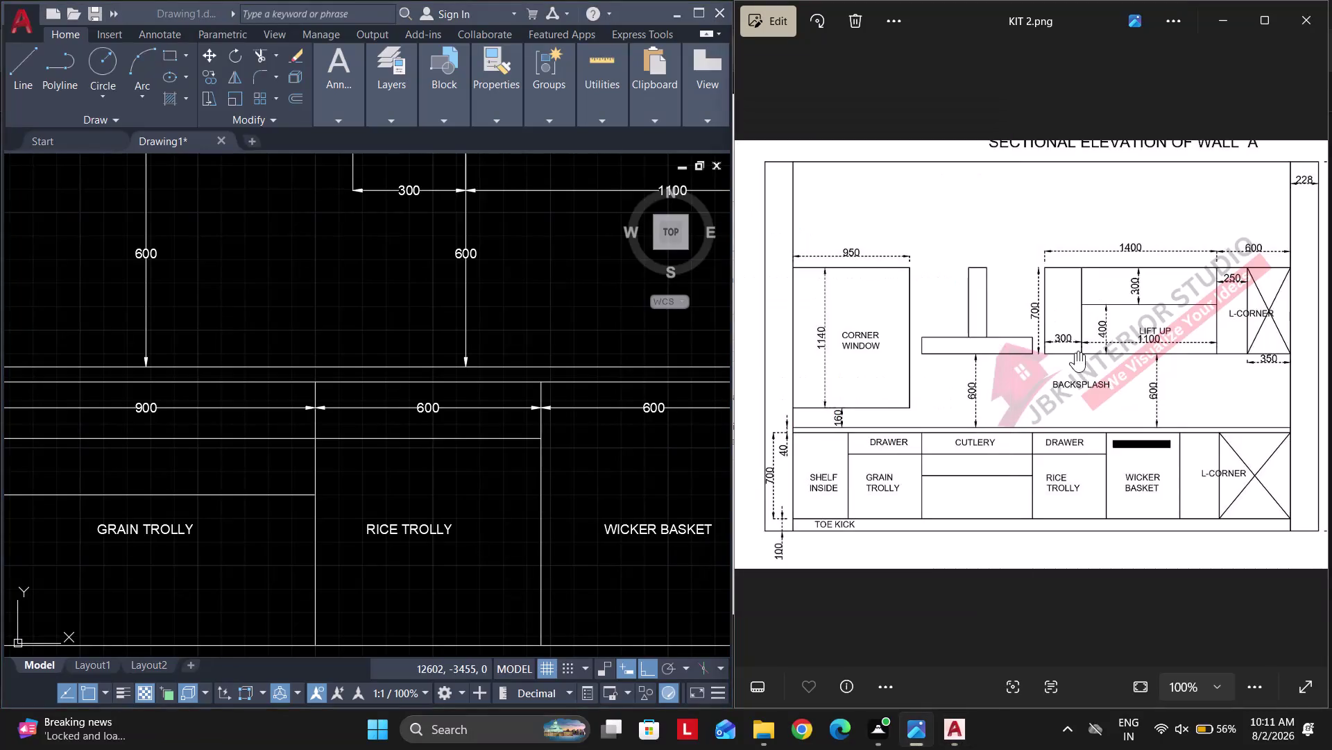
View the KIT 2 reference image, then return to AutoCAD at the base cabinet labels.
key(Escape)
key(Escape)
scroll(up, 3)
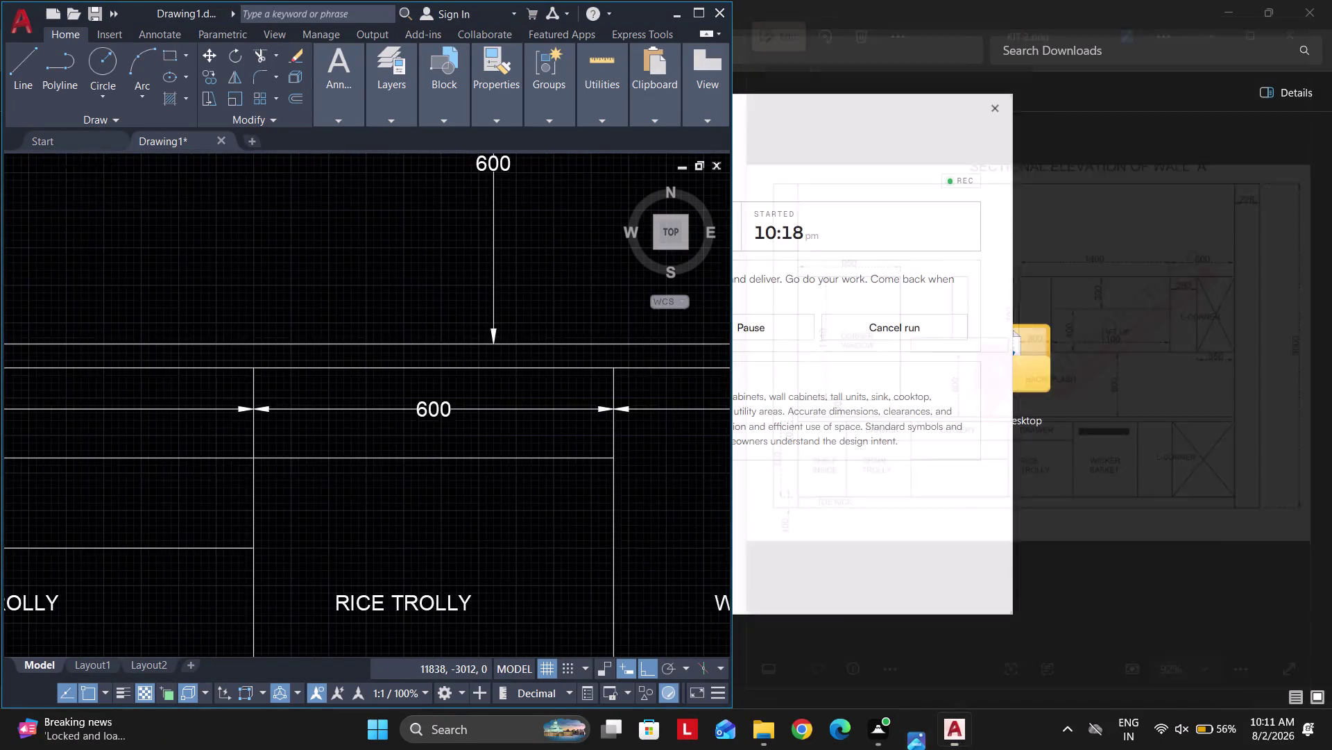
click(795, 736)
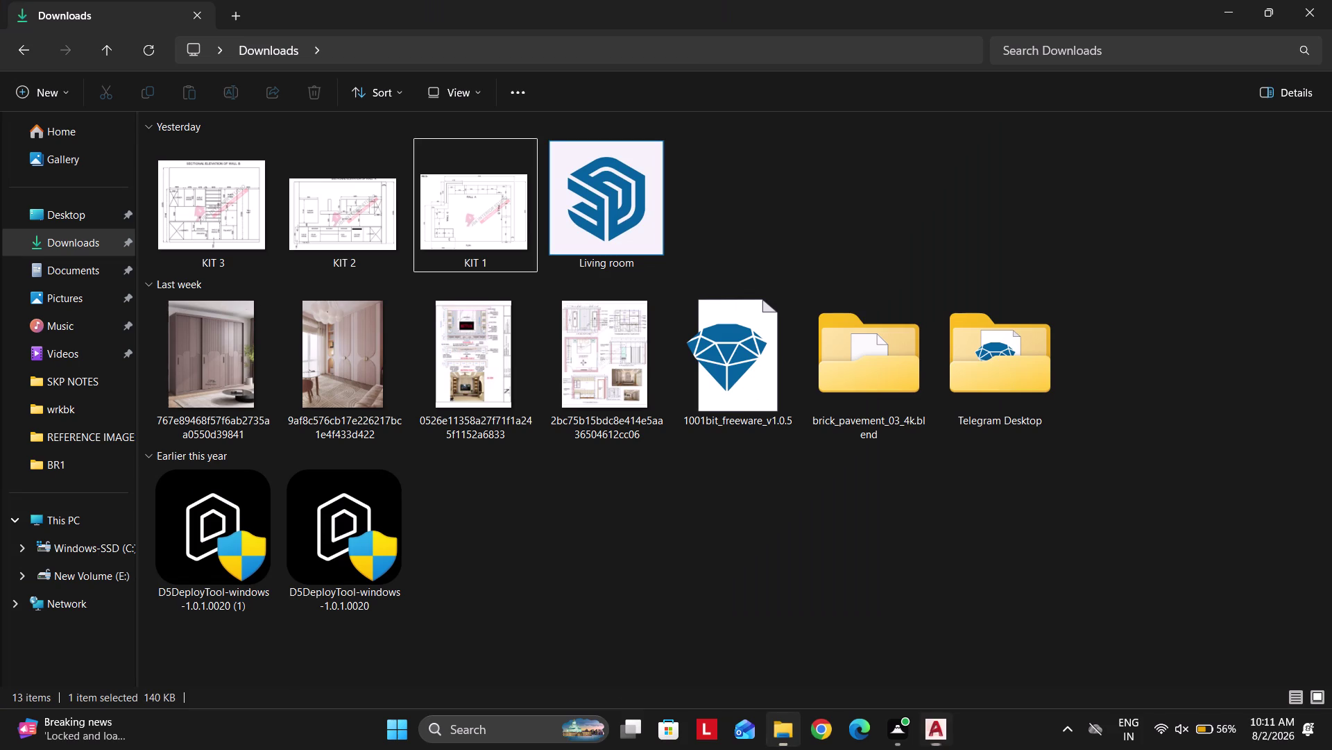
double_click(366, 237)
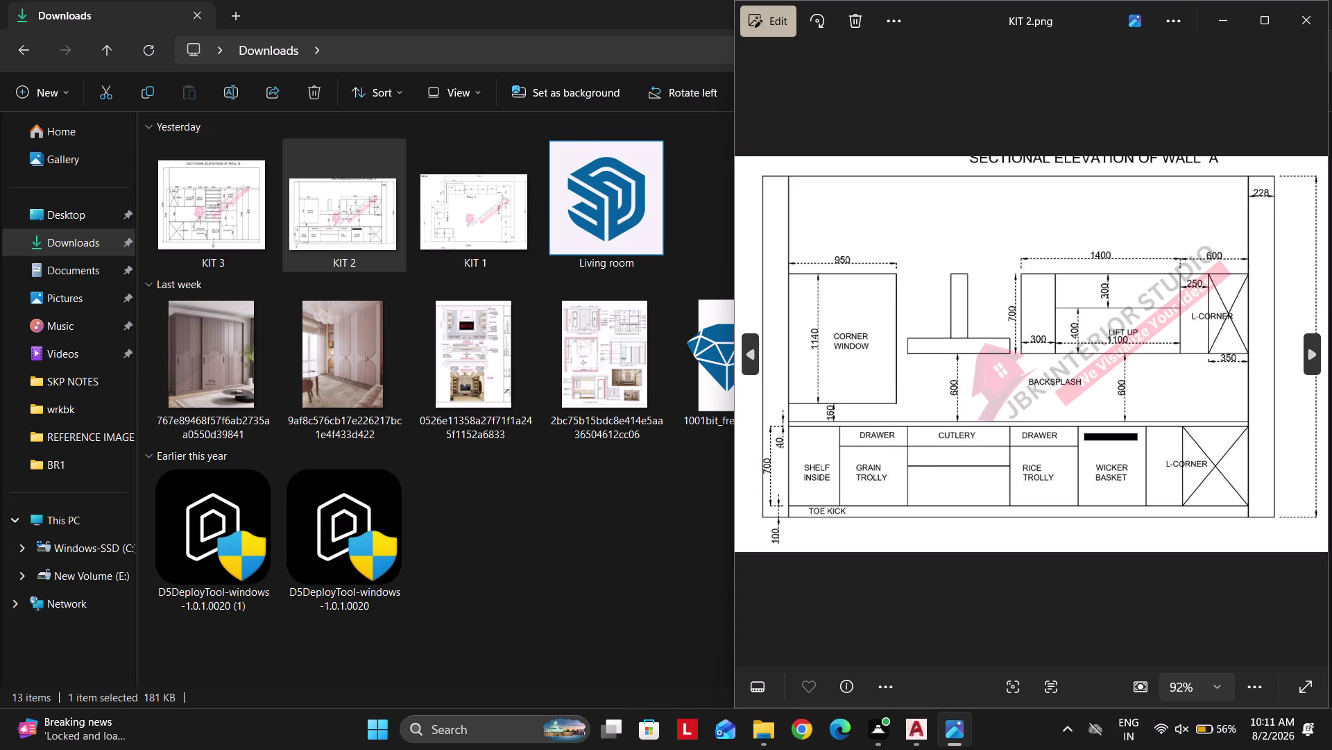
click(912, 728)
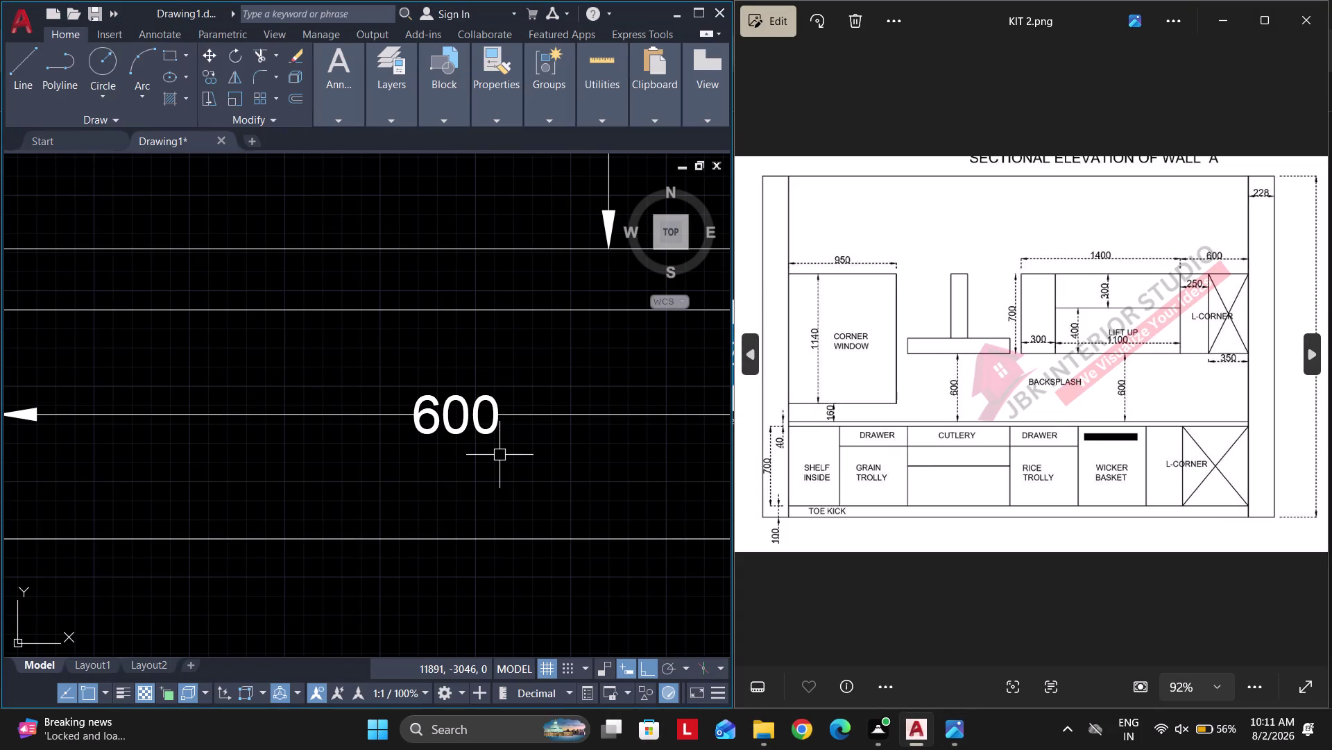
scroll(down, 3)
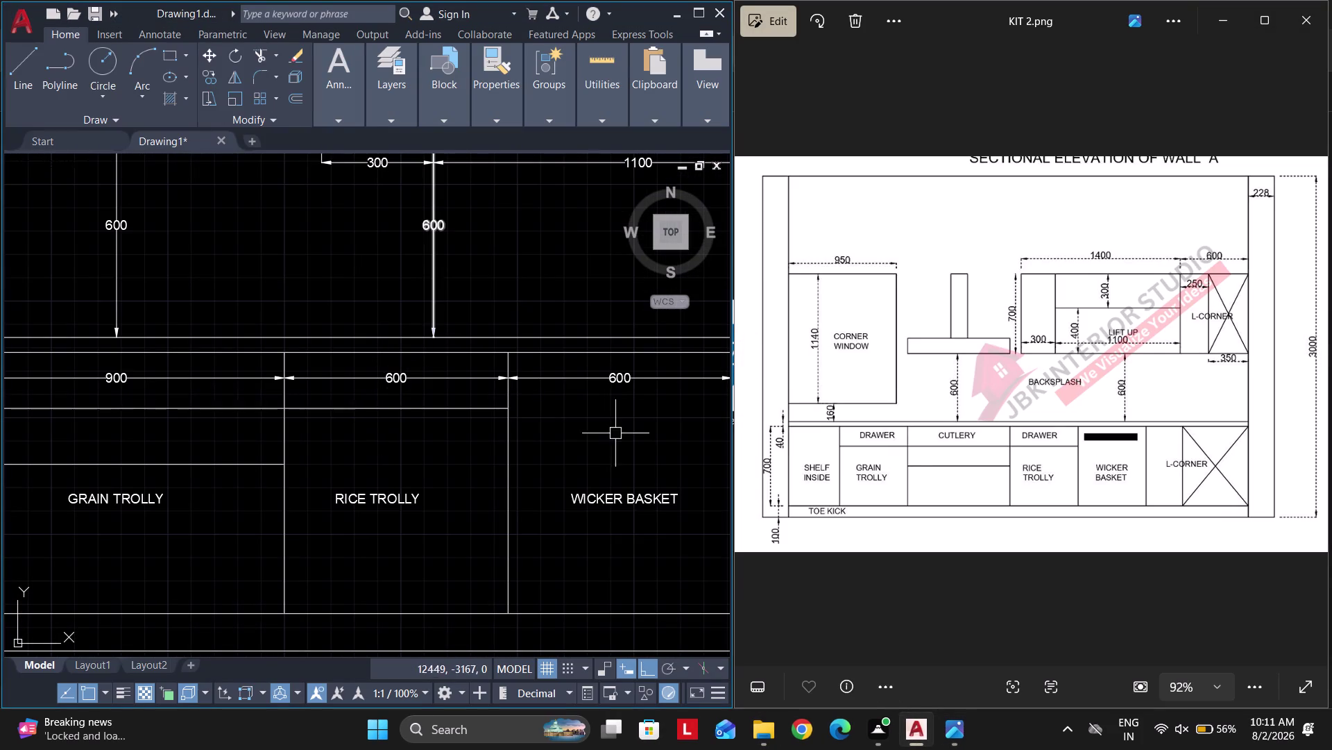
scroll(up, 3)
middle_drag(268, 474, 294, 453)
Copy the RICE TROLLY label into the upper compartment with CO.
drag(430, 524, 415, 500)
click(379, 438)
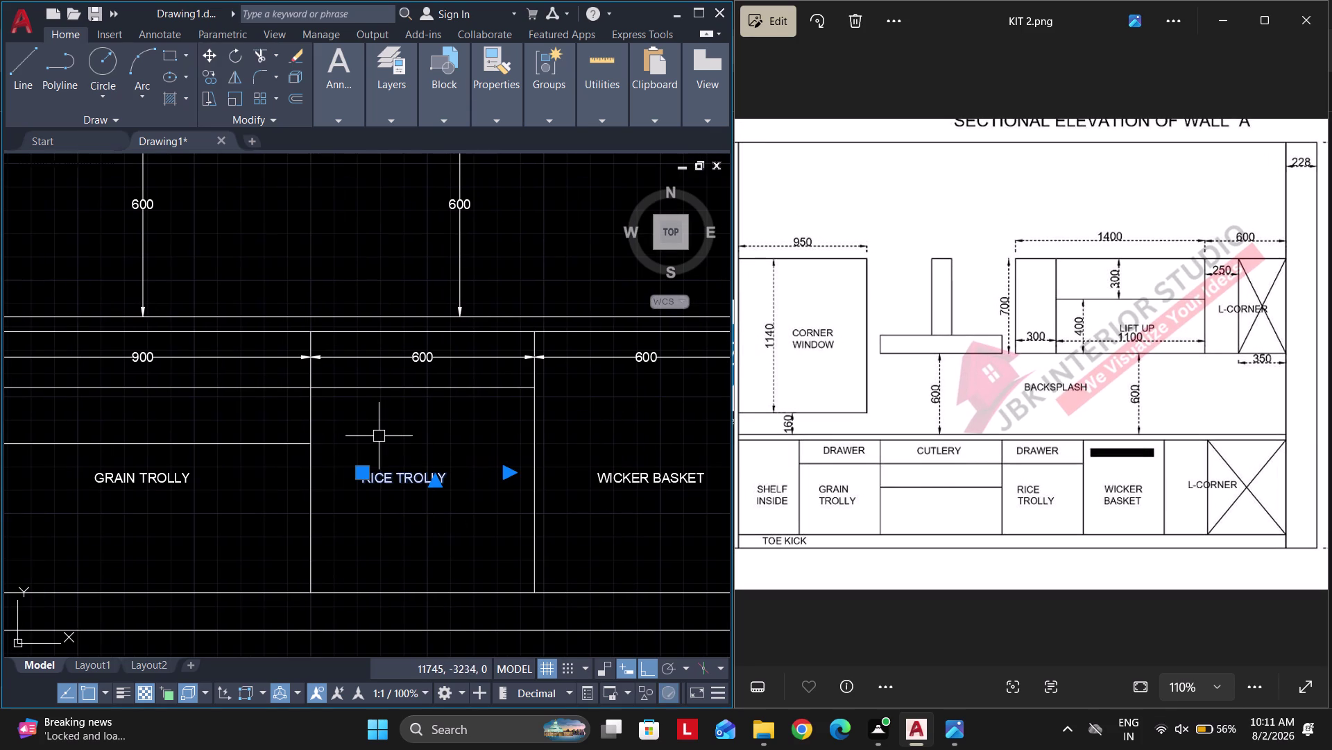
text(CO)
key(space)
click(370, 484)
scroll(up, 3)
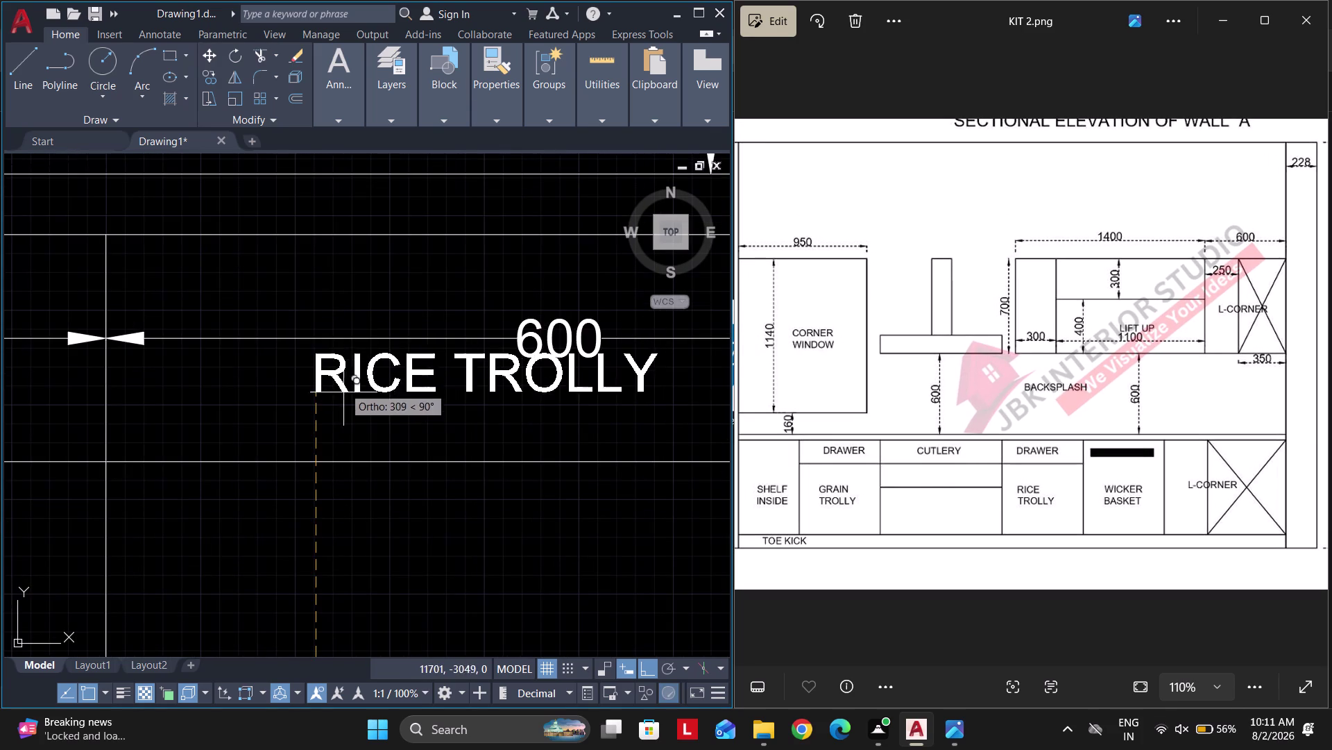
click(351, 409)
key(Escape)
Retype the copied label to read DRAWER.
double_click(413, 370)
key(ctrl+a)
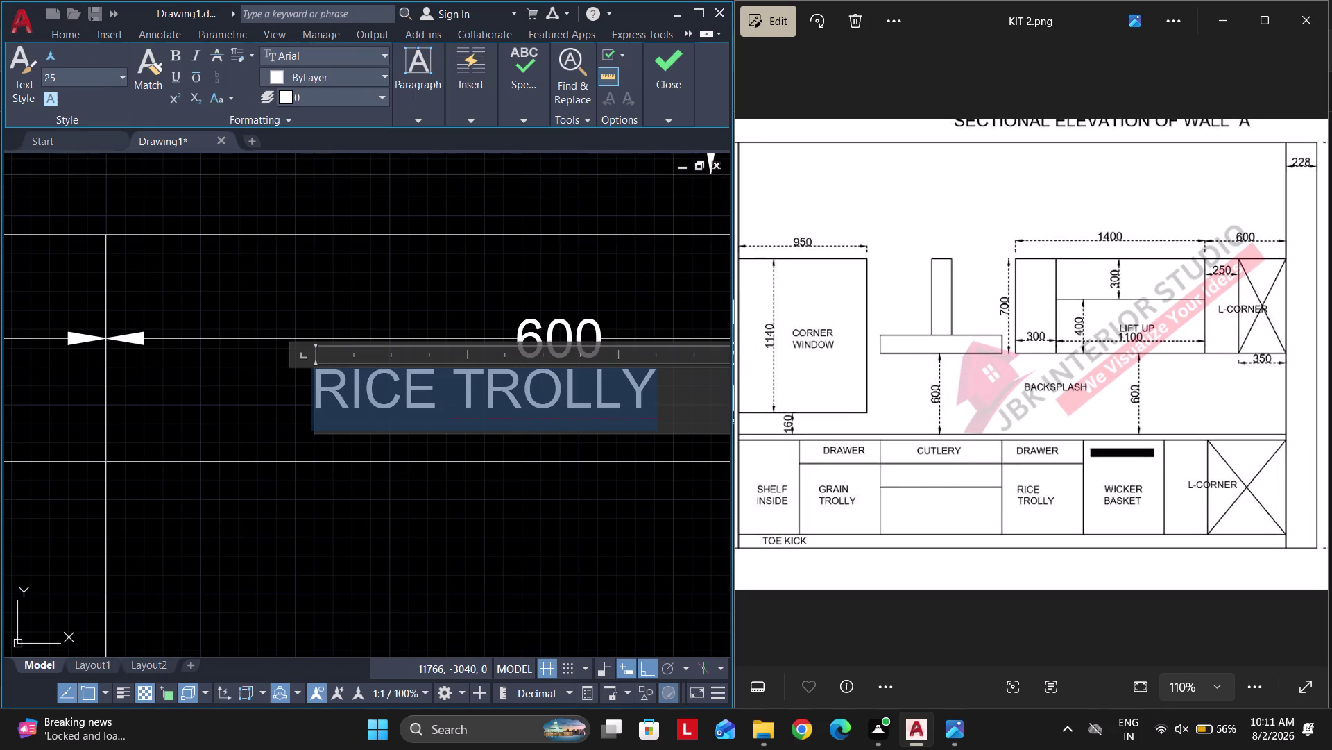
text(DRAW)
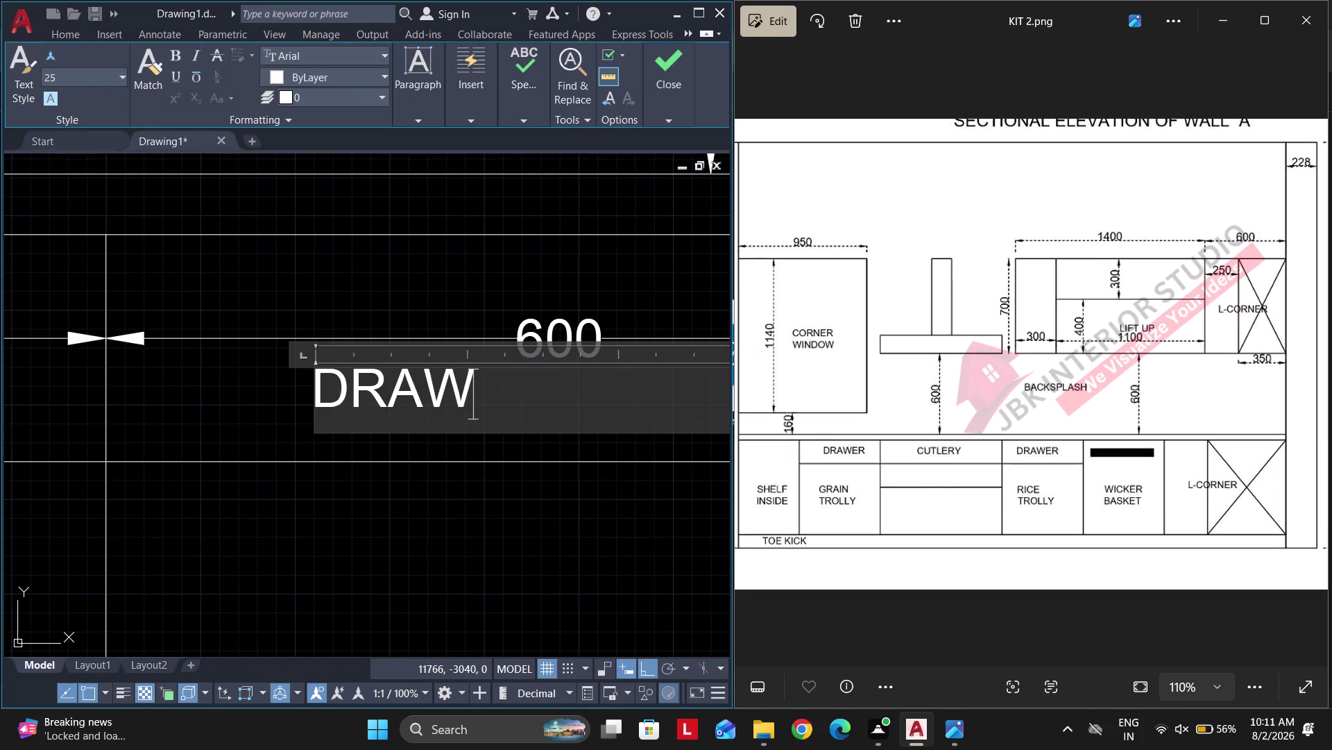
text(ER)
click(524, 542)
scroll(down, 3)
key(Escape)
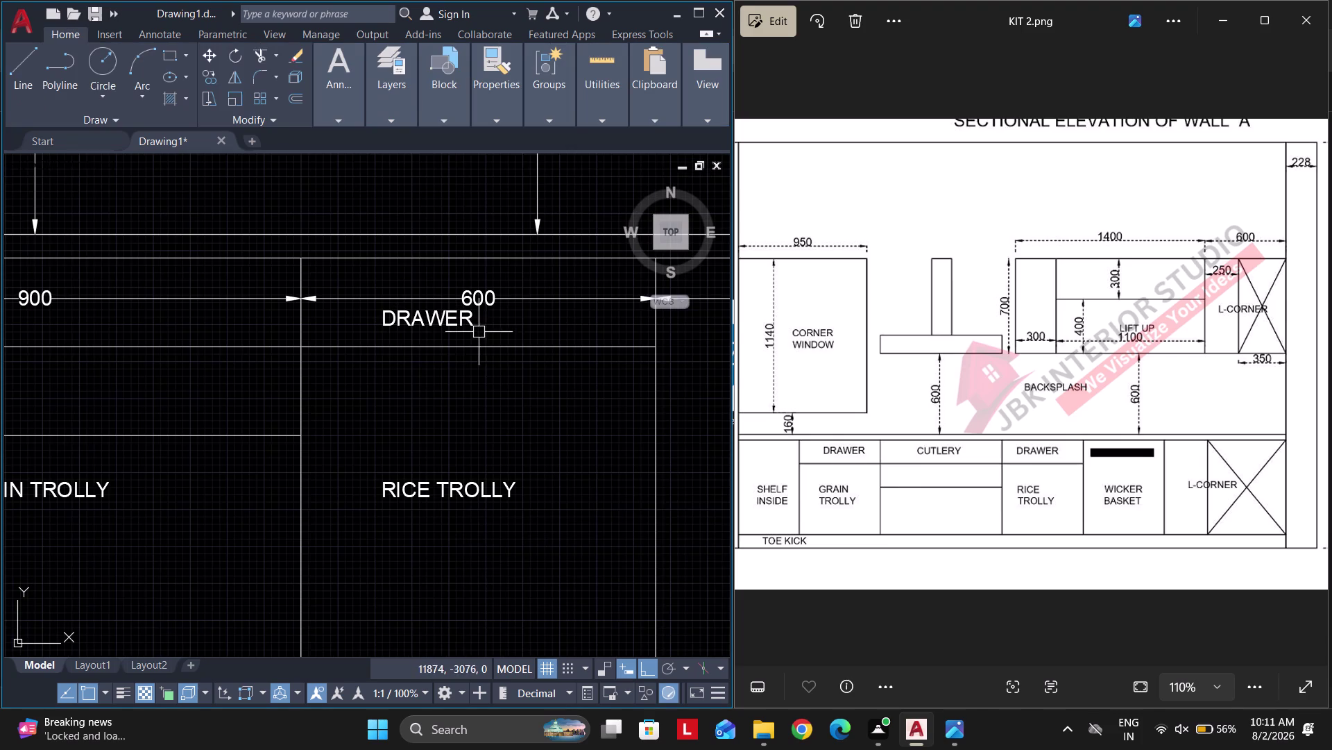
Retype the label in the 900 cabinet to read CUTLERY.
middle_drag(477, 414, 514, 417)
middle_drag(389, 450, 525, 434)
scroll(down, 3)
double_click(395, 451)
scroll(up, 3)
key(ctrl+a)
text(C)
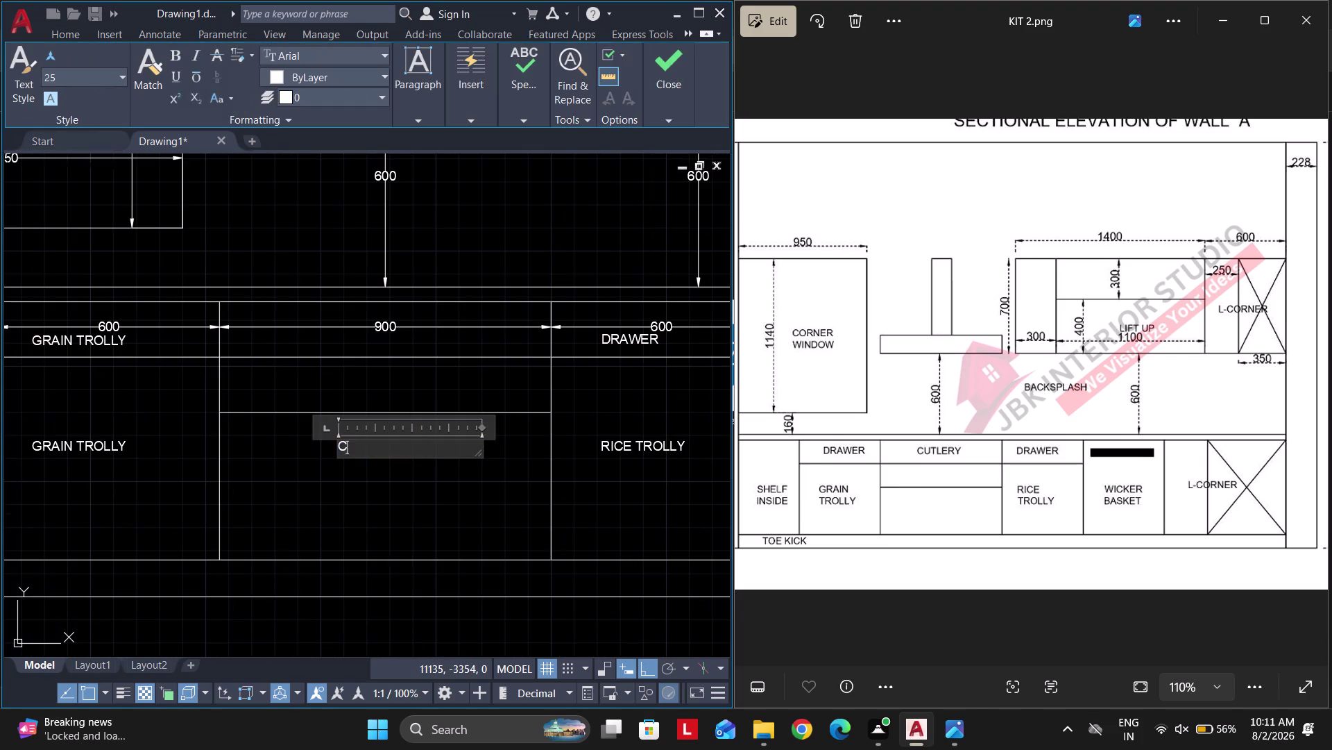
text(UTLERY)
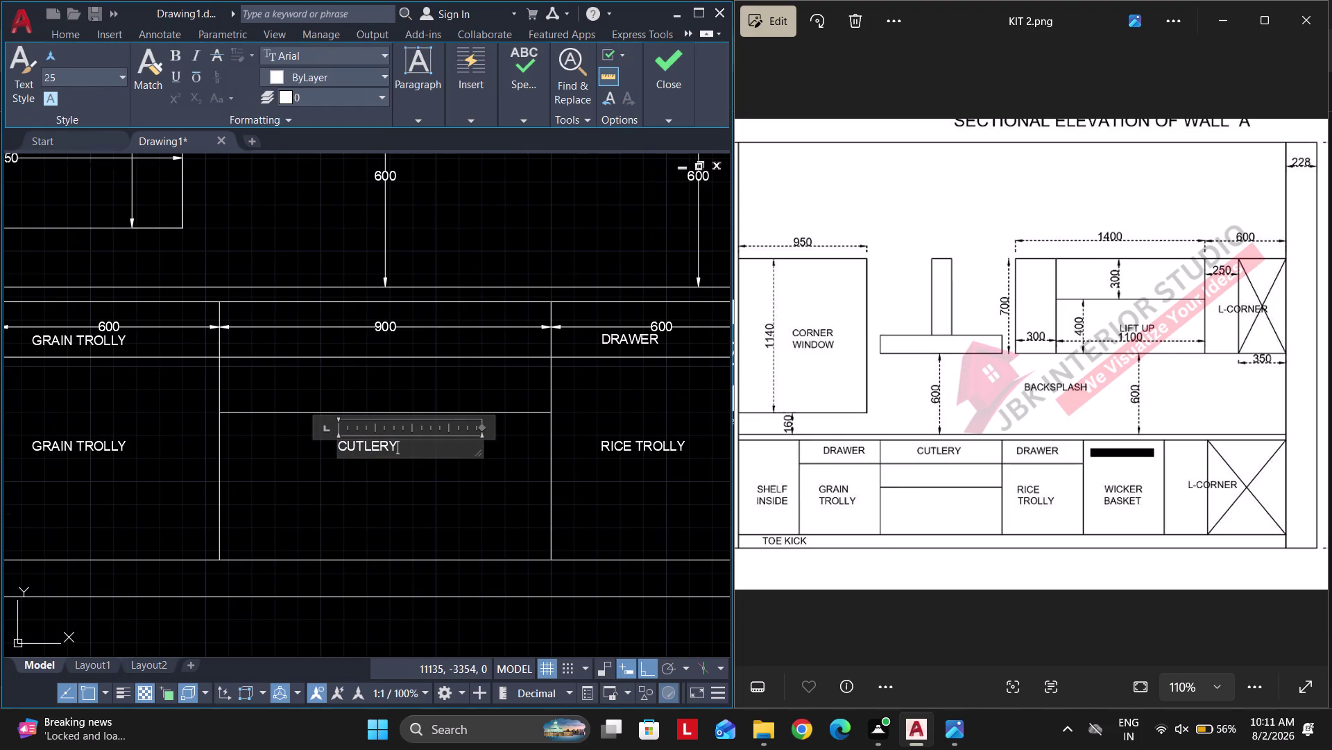
click(432, 498)
key(Escape)
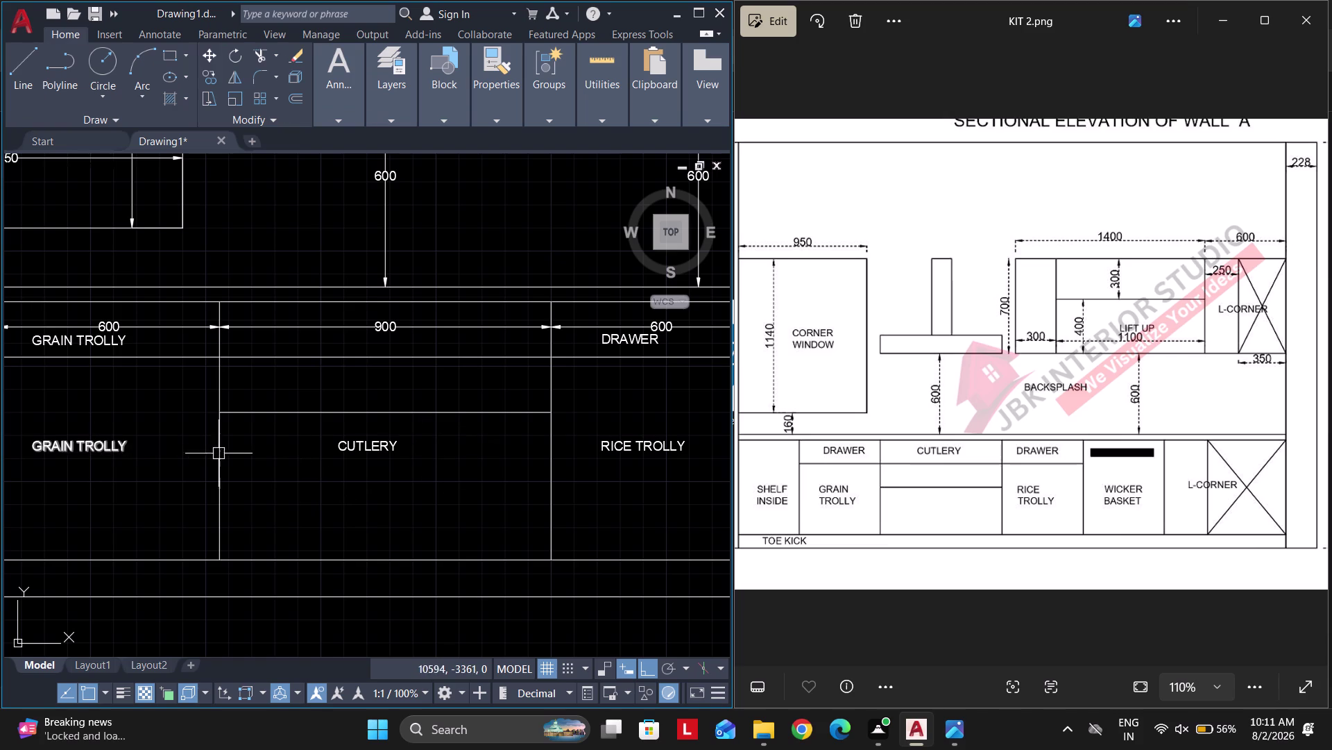
Retype the upper GRAIN TROLLY label to read DRAWER.
scroll(down, 3)
scroll(up, 3)
double_click(365, 453)
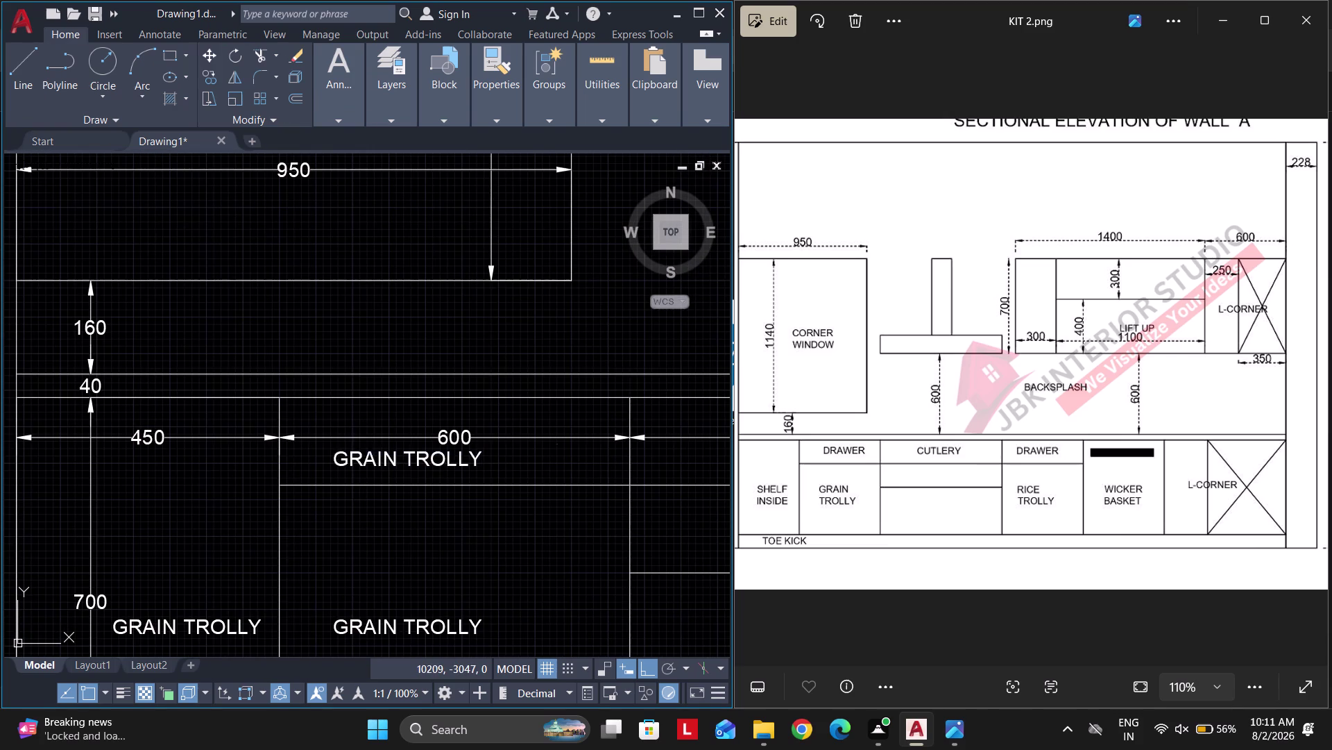
key(ctrl+a)
text(DRA)
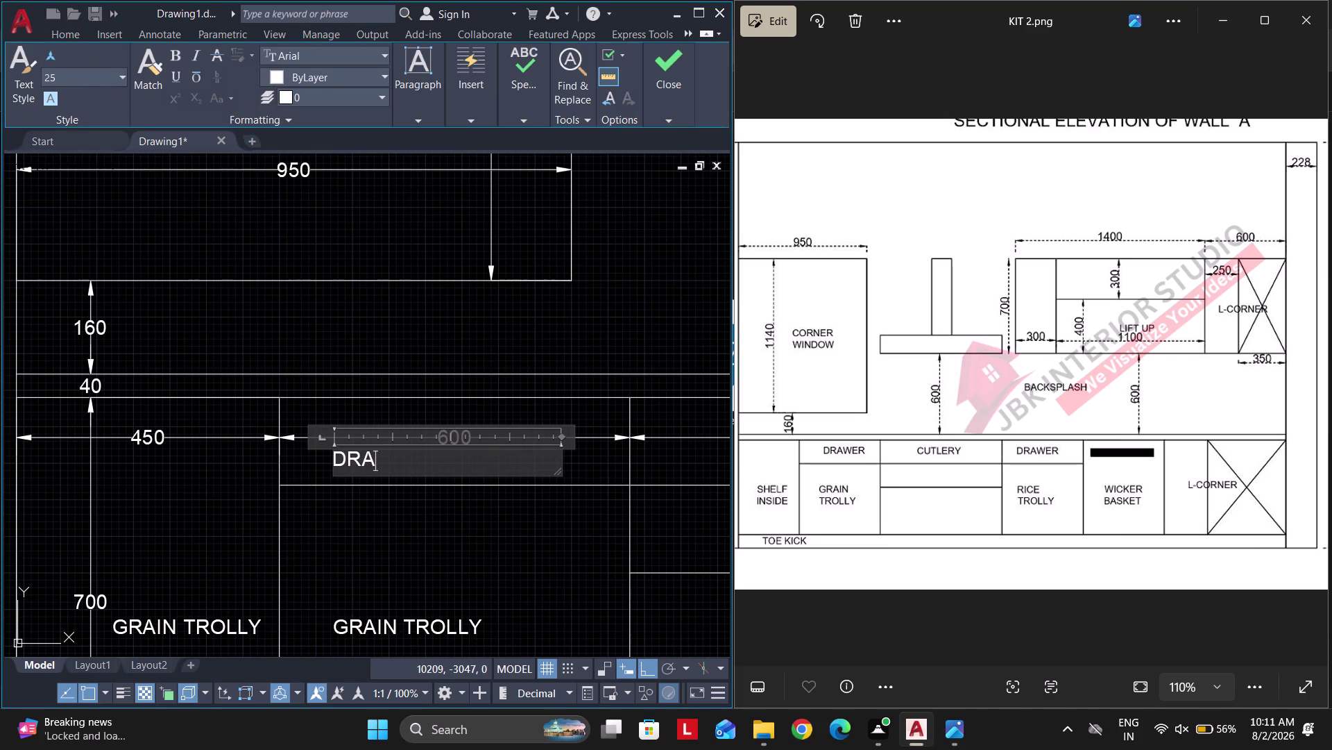
text(WER)
click(505, 587)
Retype the 450 cabinet label as two lines: SHELF / INSIDE.
scroll(down, 3)
scroll(down, 3)
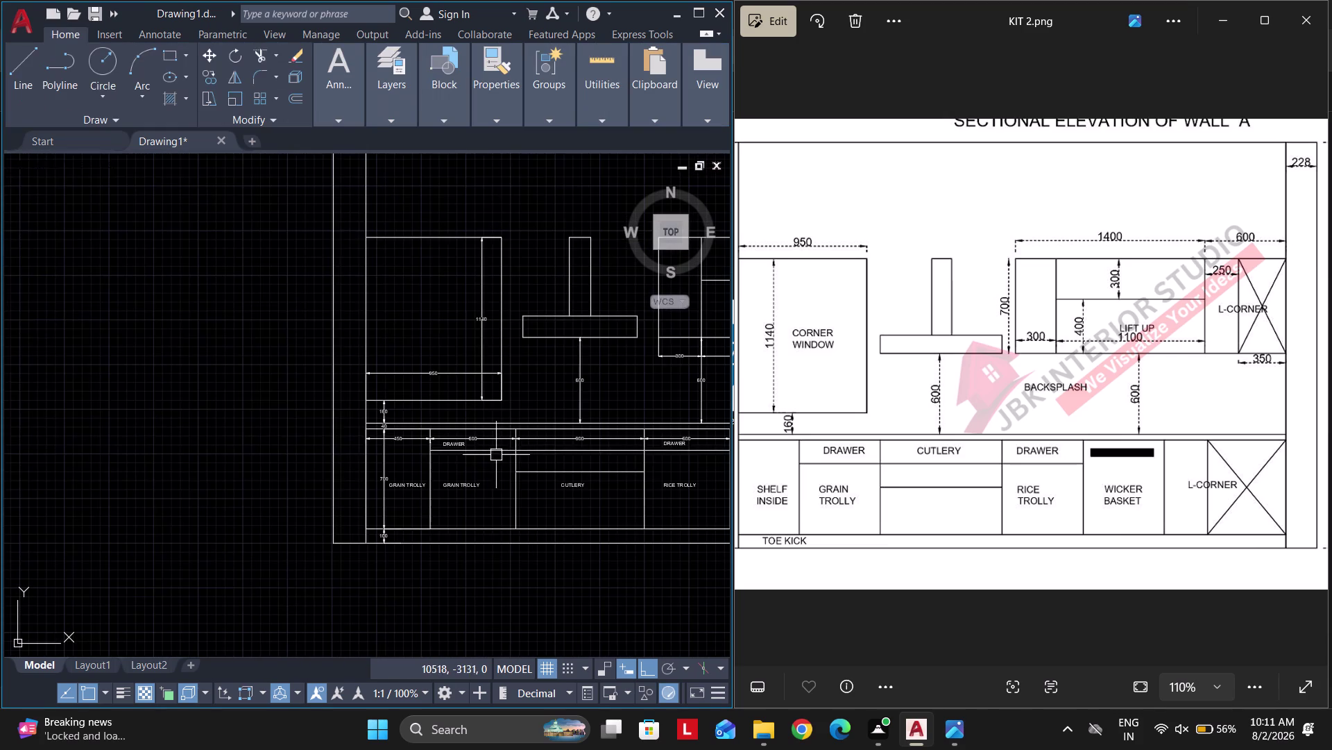
scroll(up, 3)
double_click(446, 436)
key(ctrl+a)
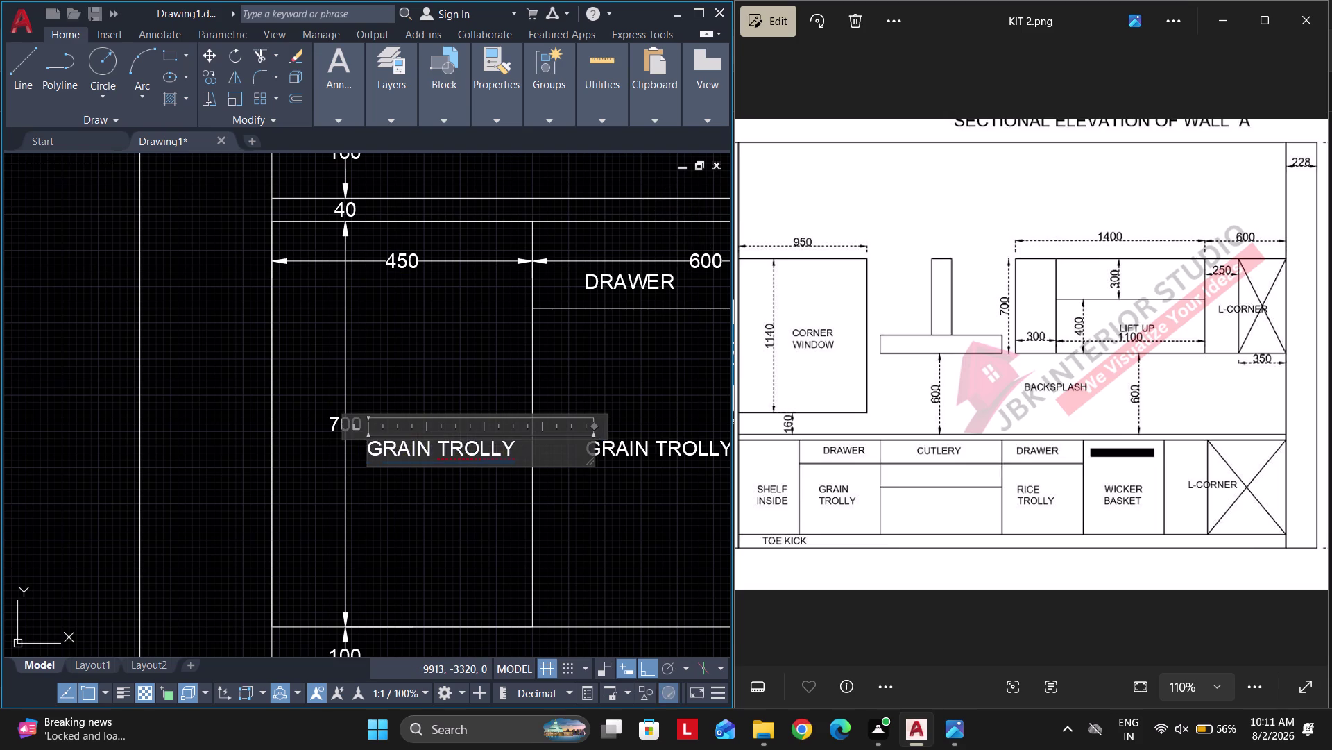
text(SHELF)
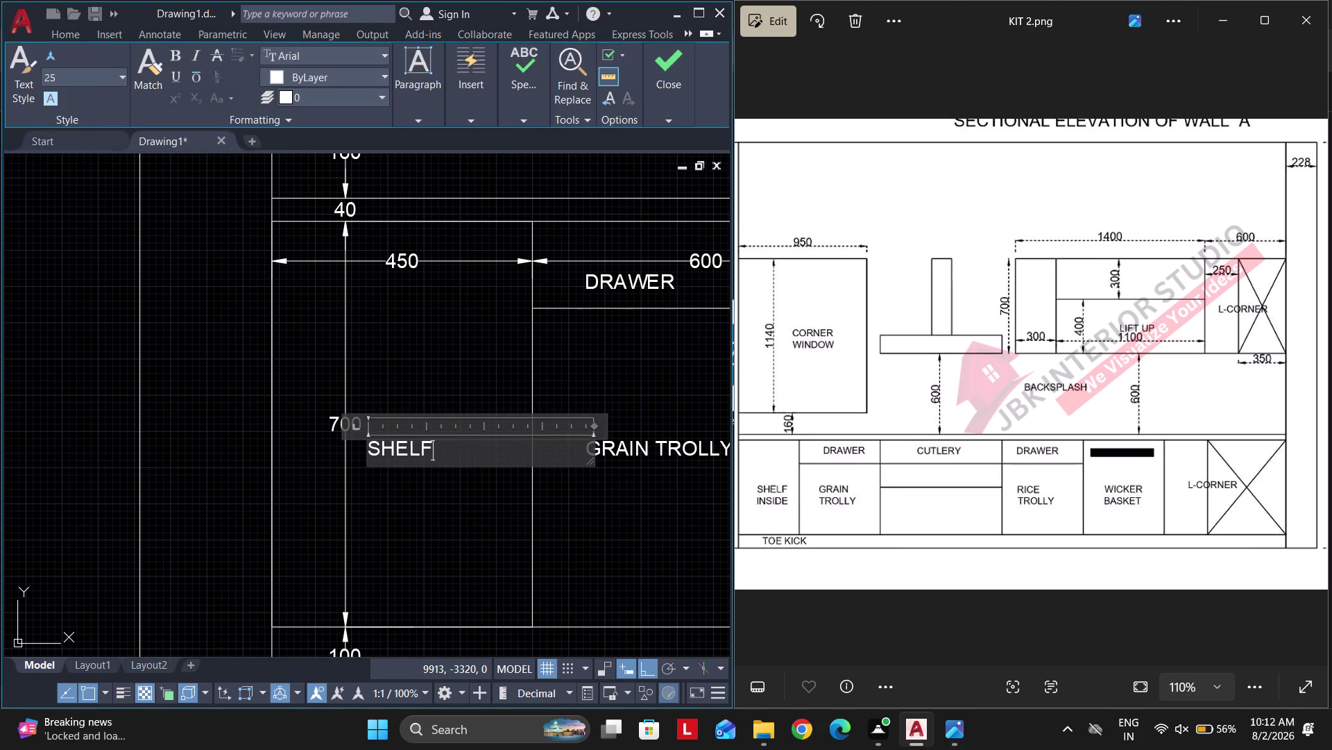
key(Return)
text(INSID)
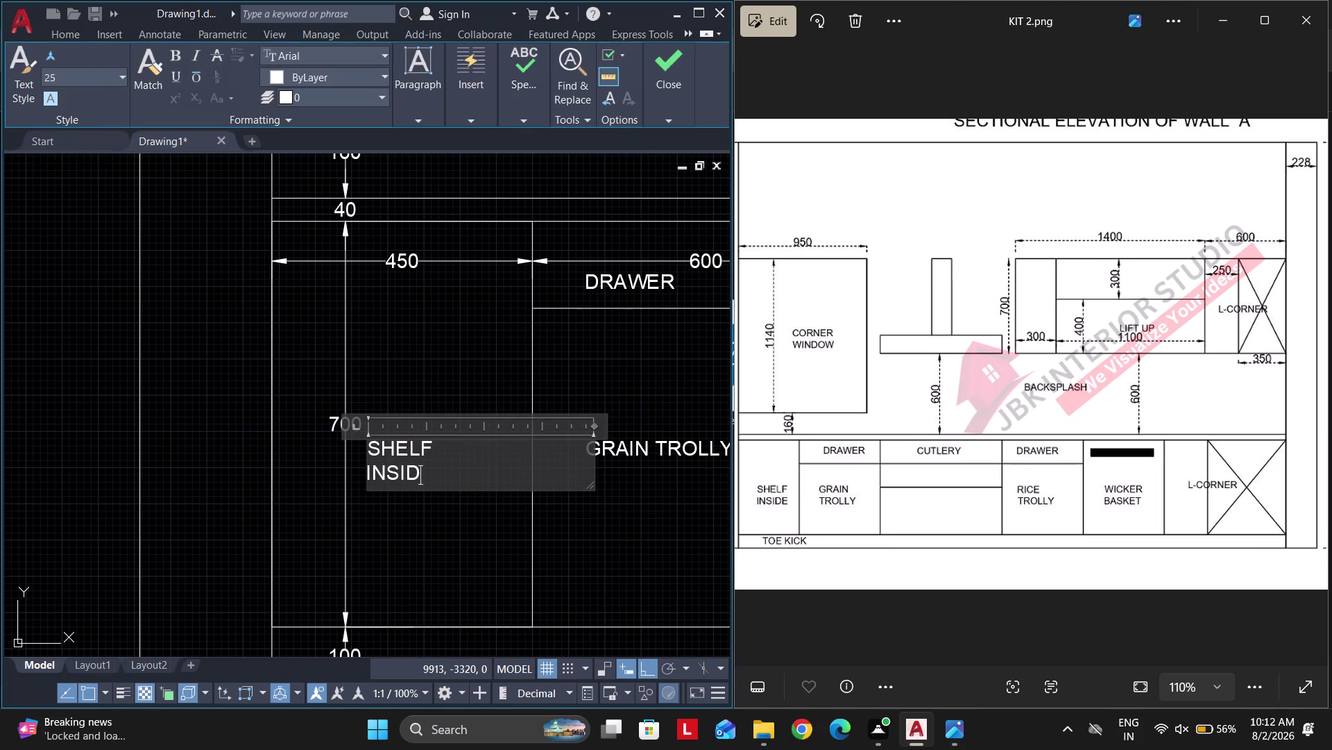
text(E)
click(476, 315)
key(Escape)
middle_drag(499, 403, 307, 448)
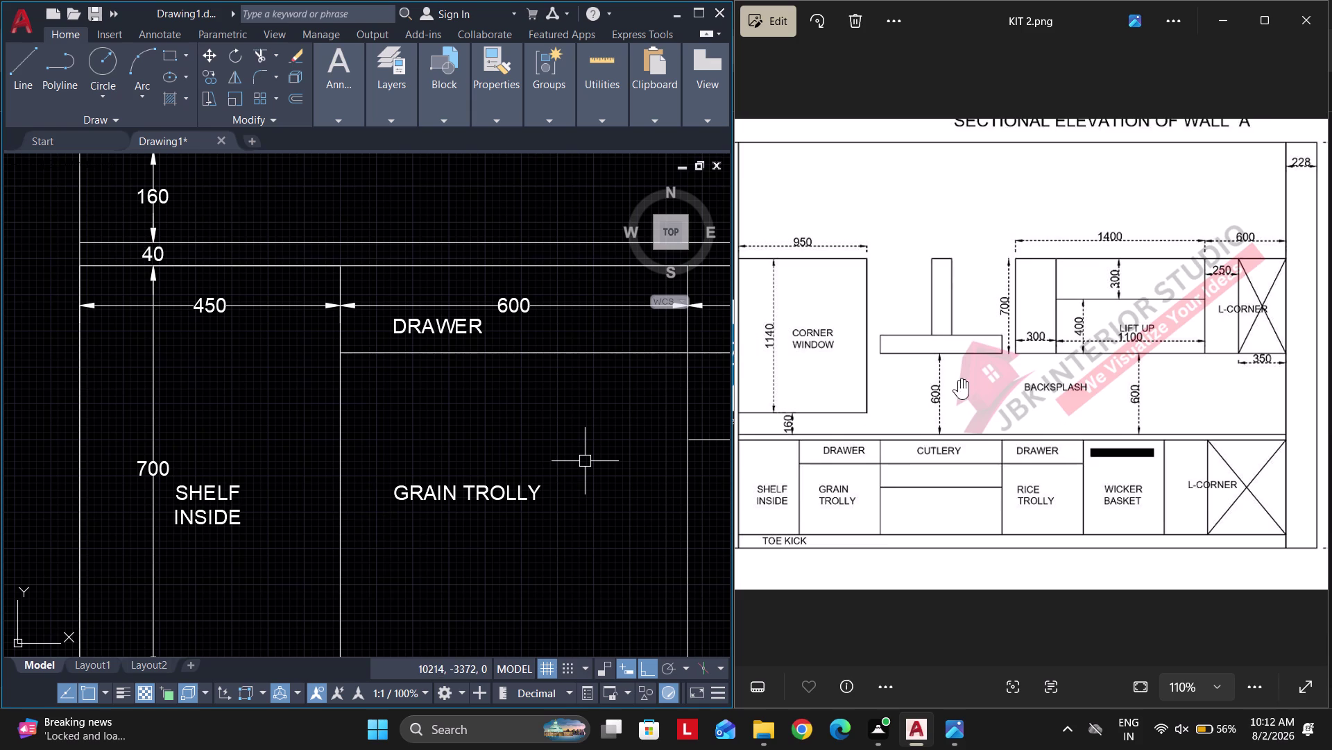
Copy the SHELF INSIDE label into the corner window rectangle.
scroll(down, 3)
scroll(down, 3)
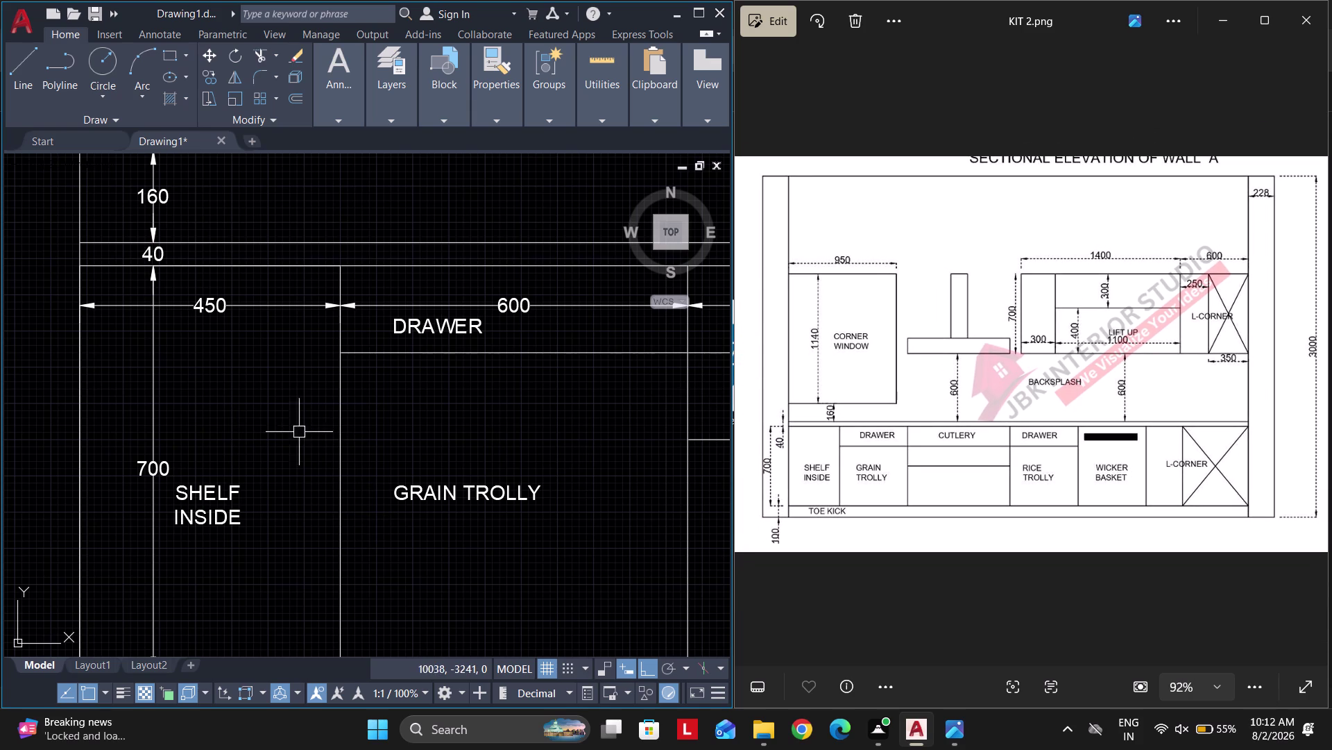
scroll(down, 3)
middle_drag(213, 344, 204, 455)
middle_click(198, 467)
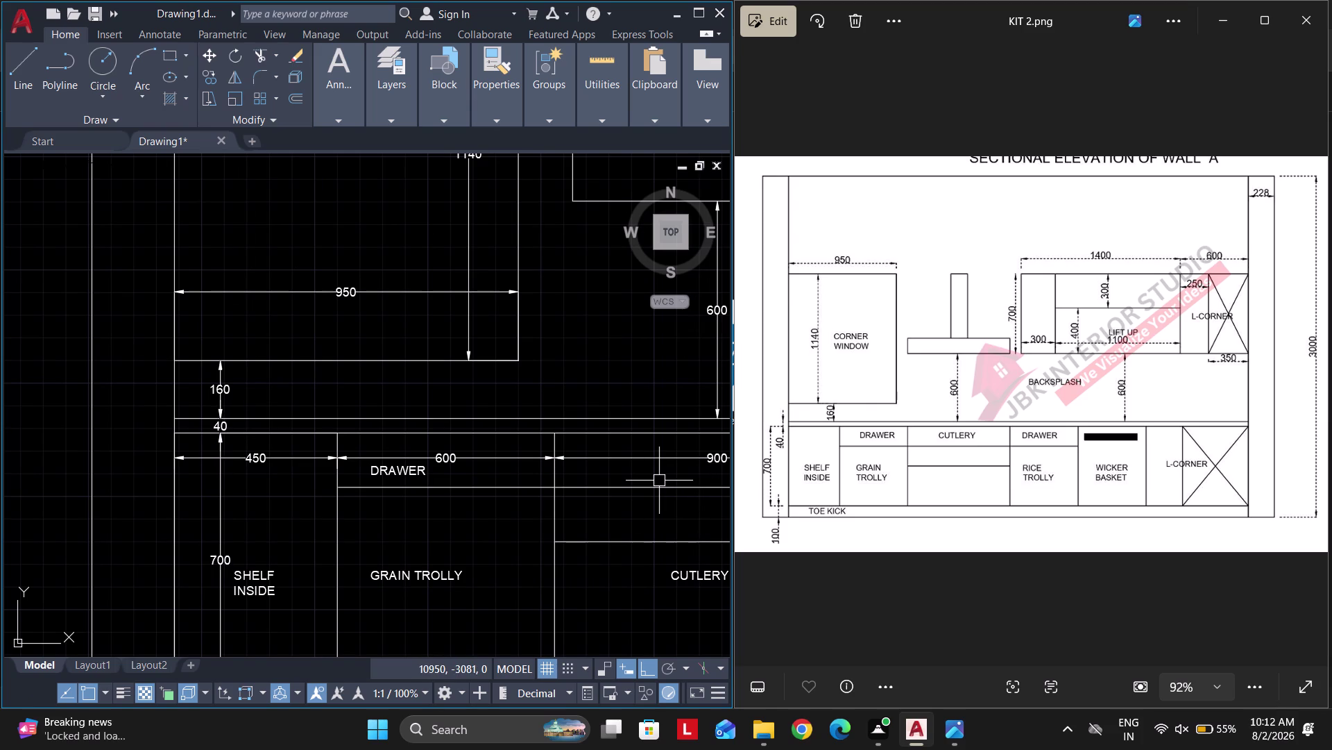
click(278, 575)
text(C)
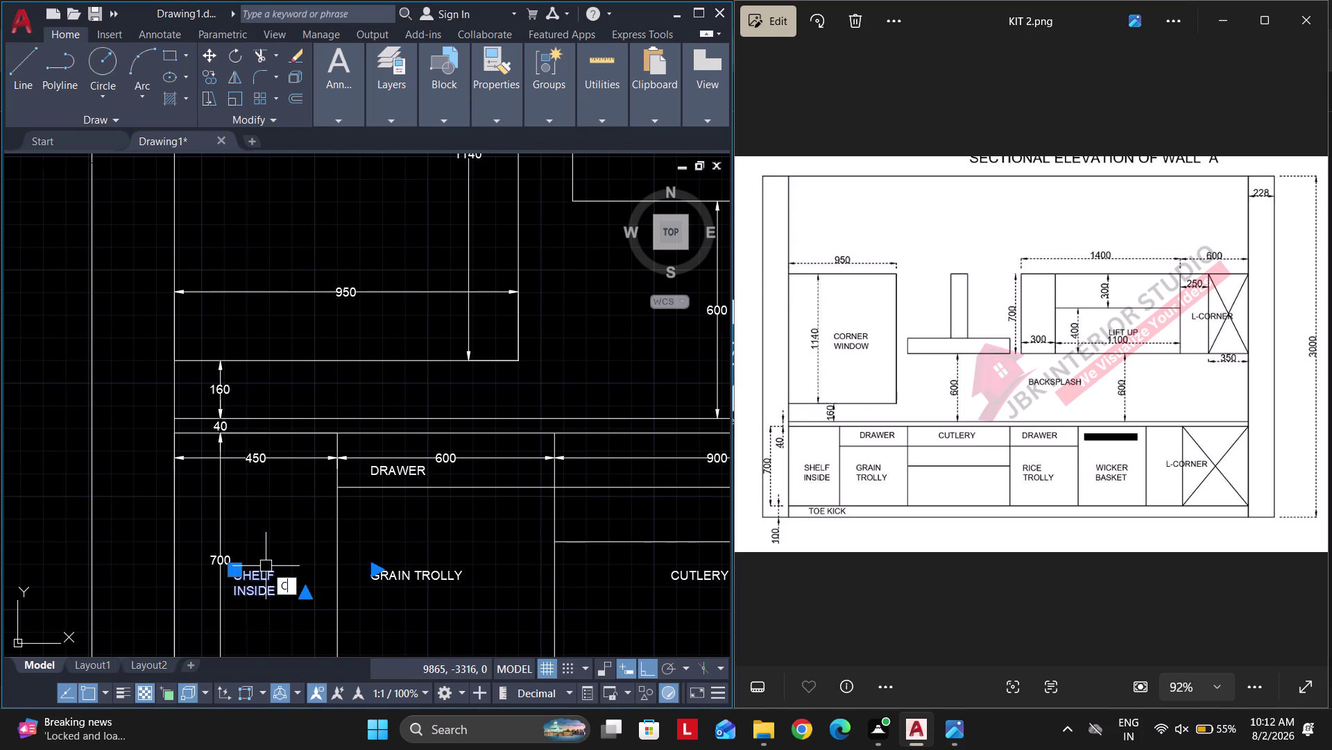
text(O)
key(space)
click(271, 595)
middle_drag(310, 256, 306, 374)
middle_click(305, 374)
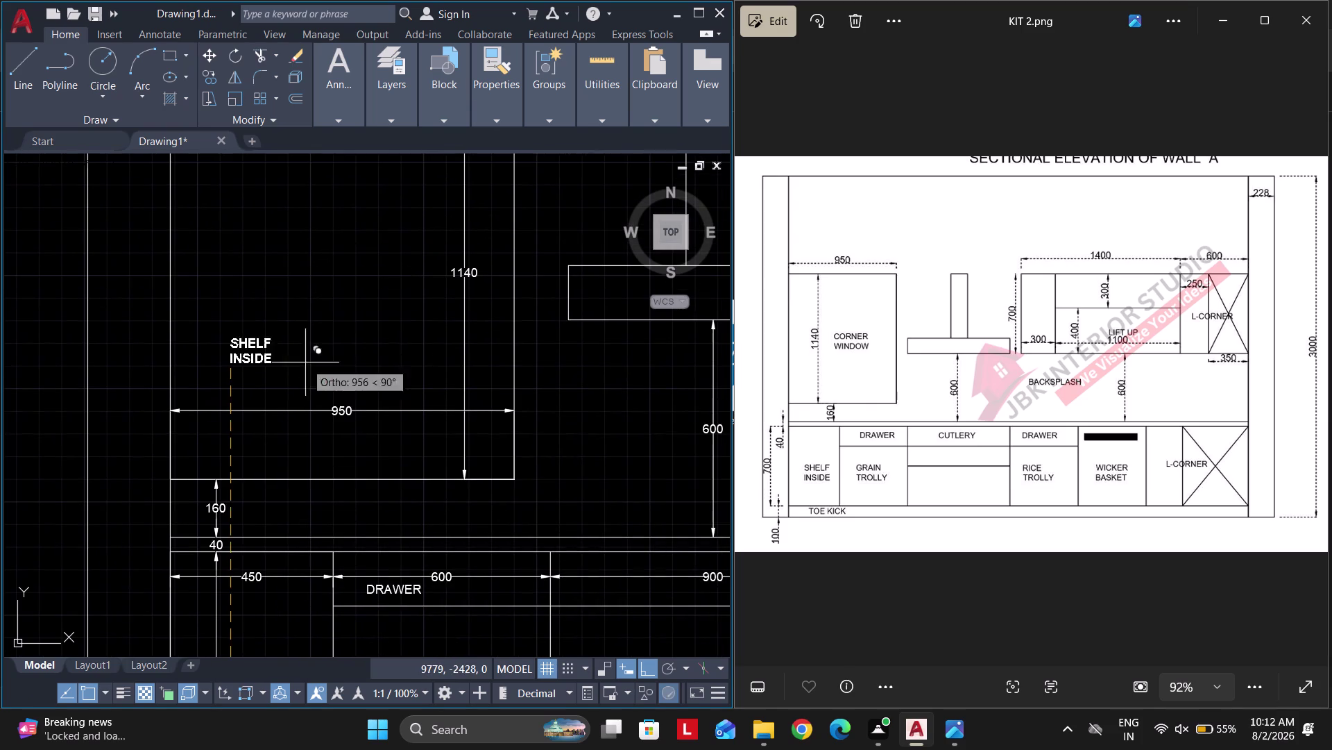
click(309, 306)
key(Escape)
key(Escape)
Retype the copied label as two lines: CORNER / WINDOW.
double_click(250, 289)
key(ctrl+a)
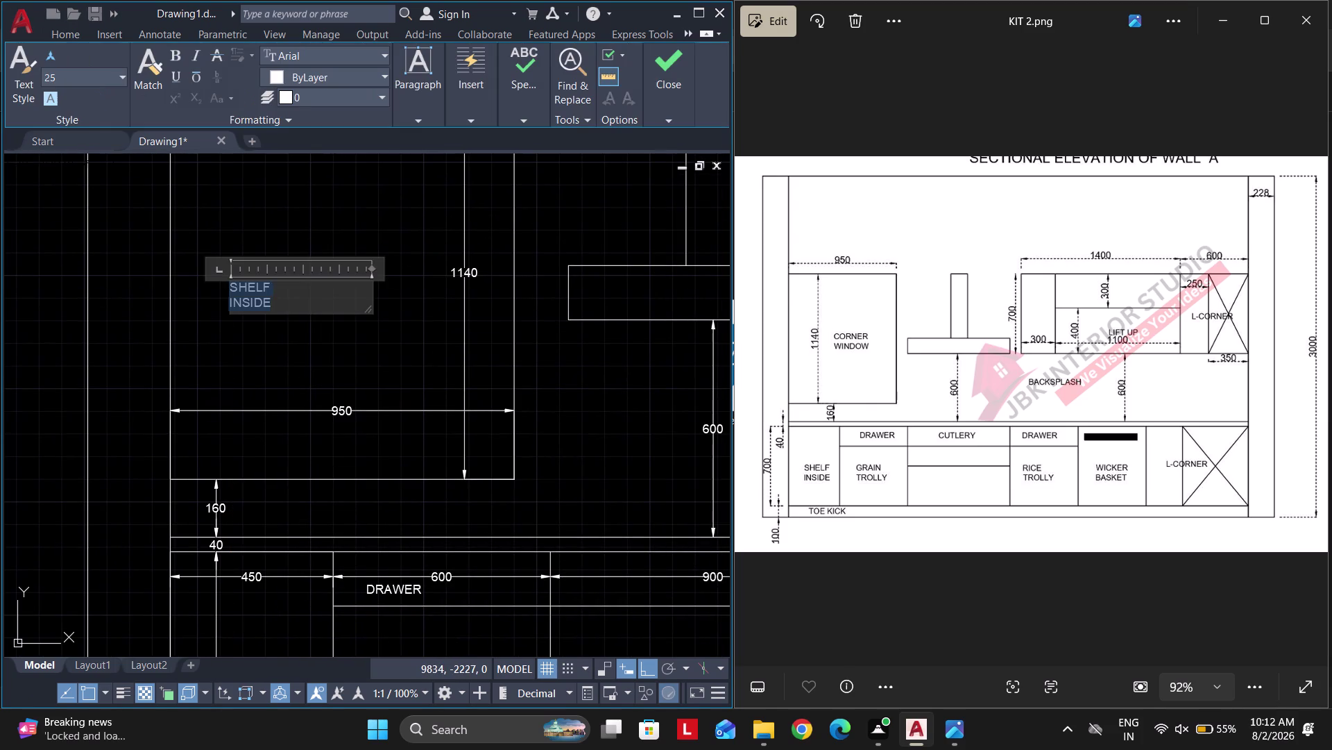
text(C)
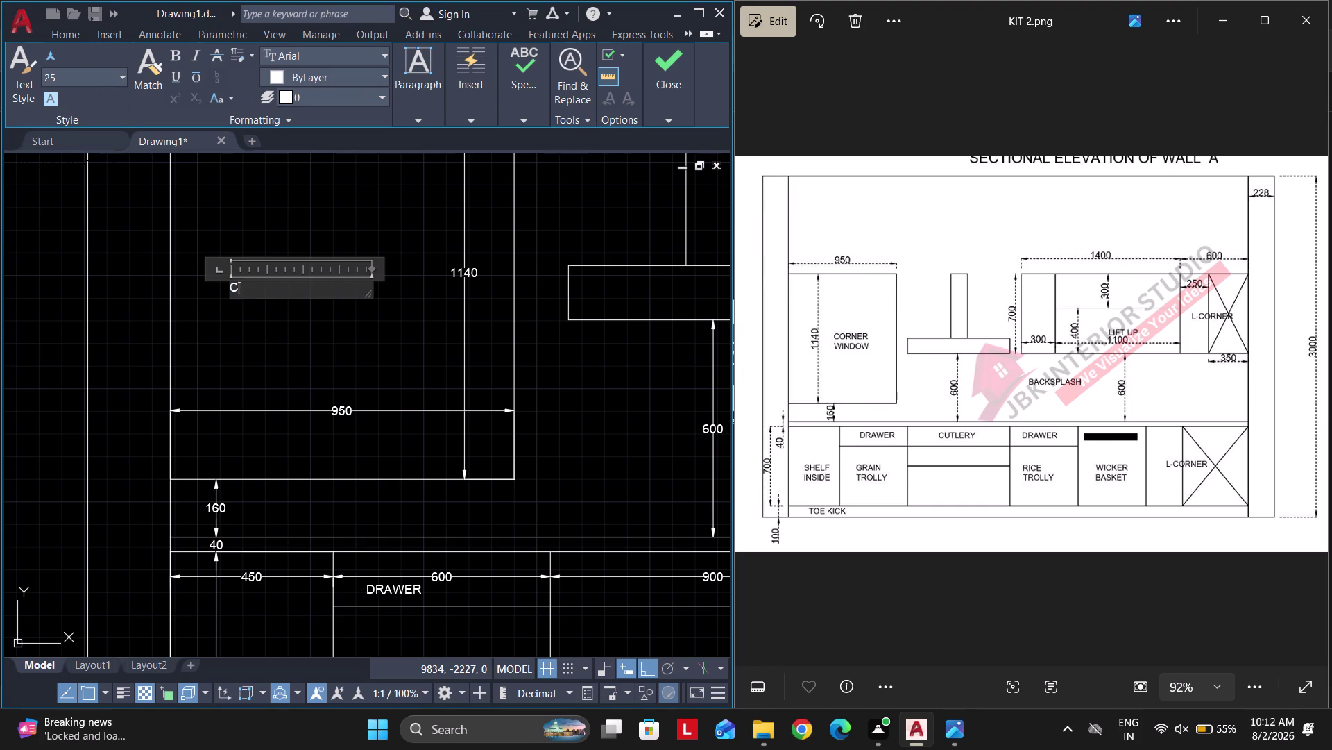
text(ORNER)
key(Return)
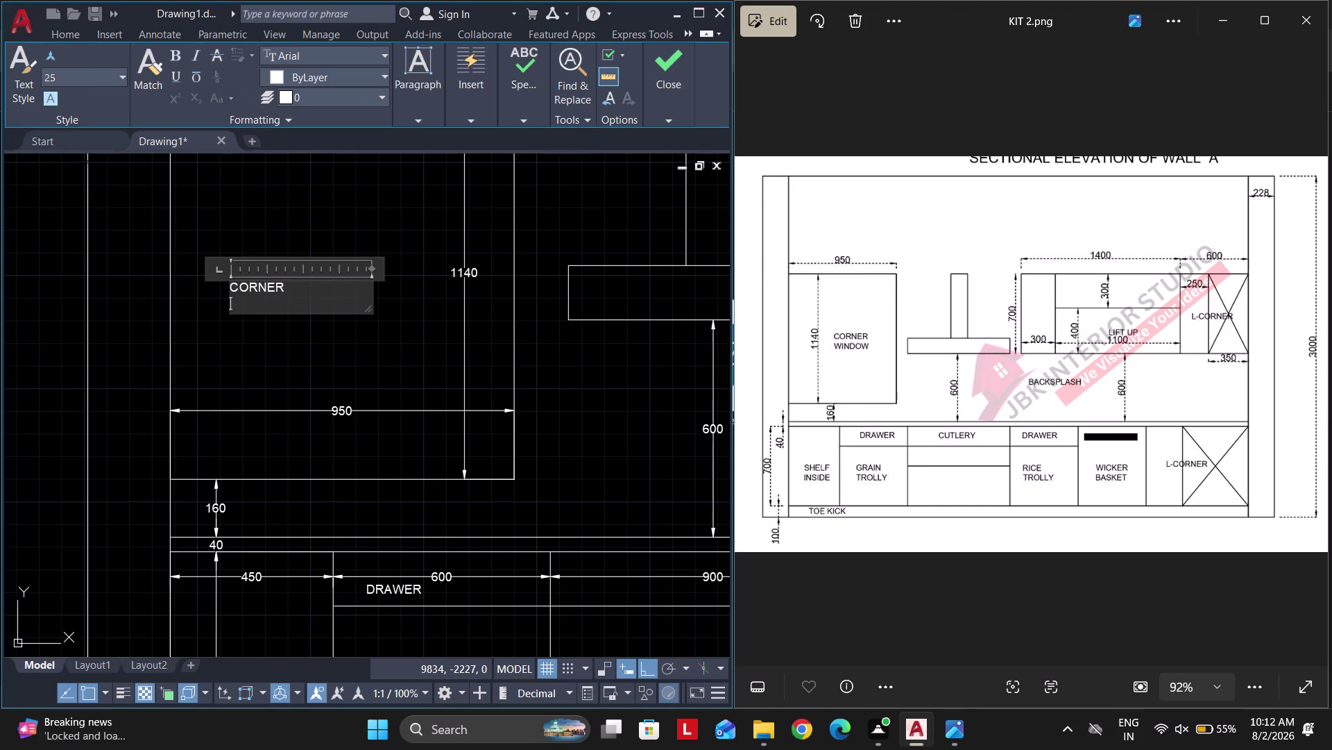
text(WINDIW)
key(BackSpace)
key(BackSpace)
text(OW)
click(398, 336)
key(Escape)
key(Escape)
scroll(down, 3)
scroll(up, 3)
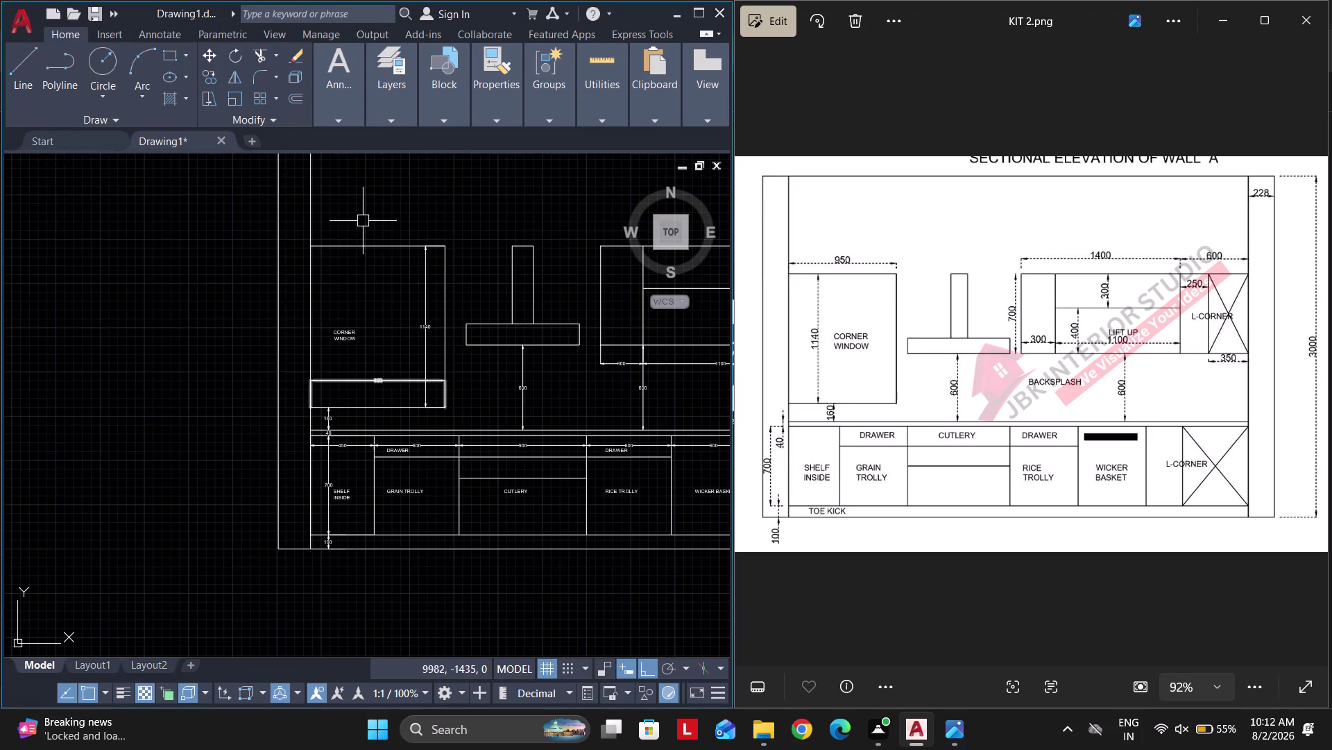
Pan across the elevation to the upper wall cabinets.
scroll(up, 3)
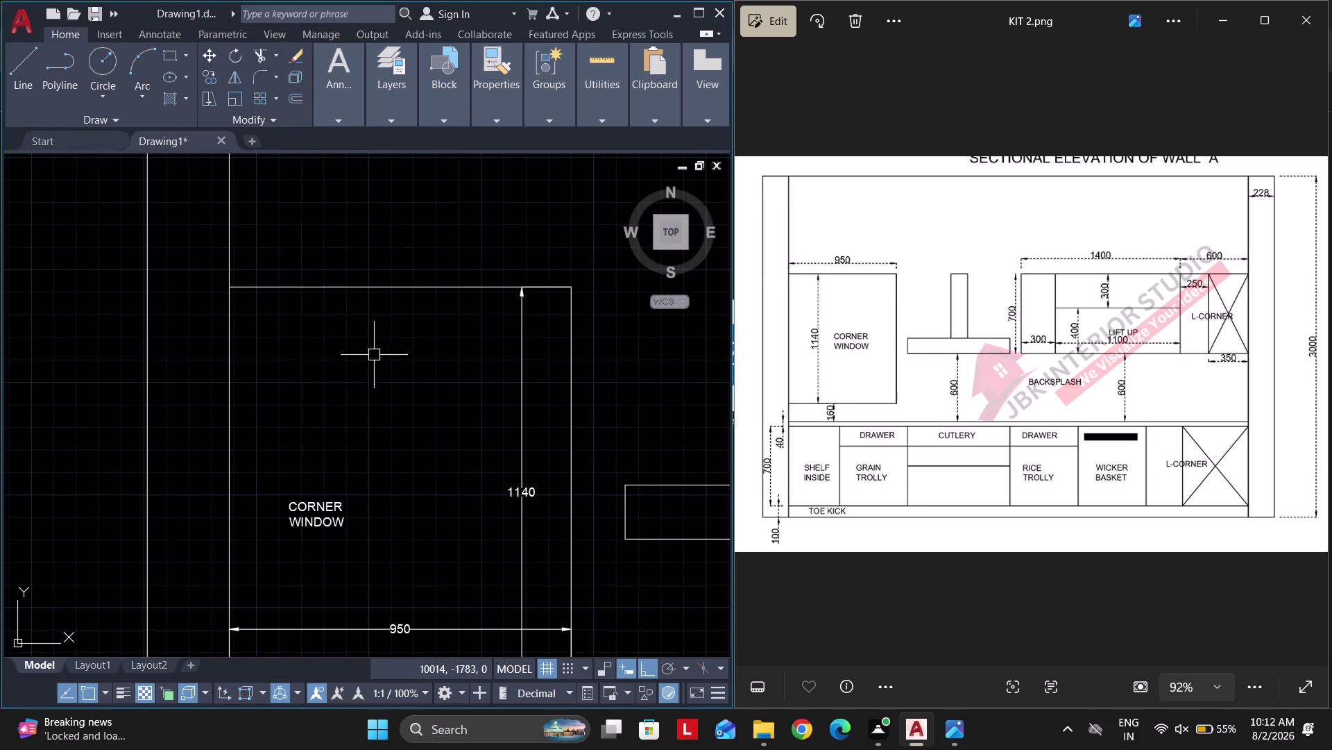
scroll(down, 3)
scroll(up, 3)
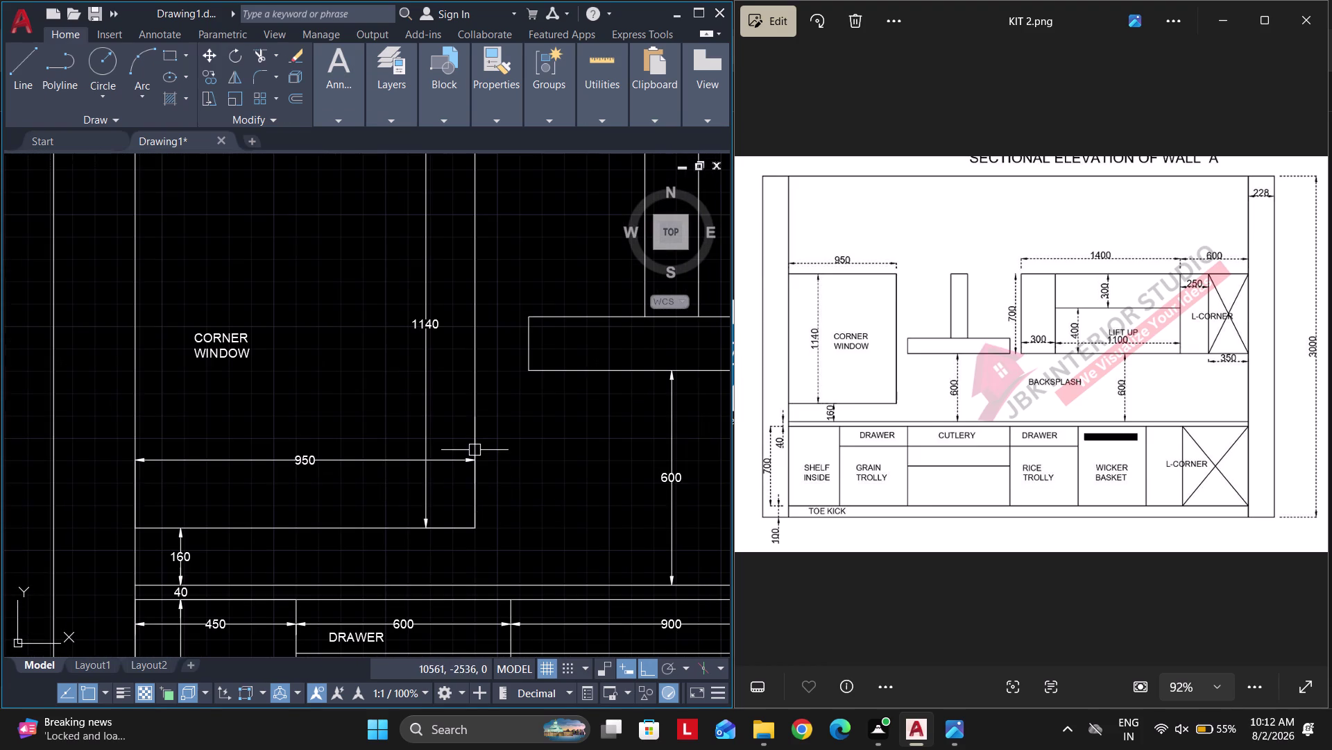
click(422, 400)
key(Escape)
scroll(down, 3)
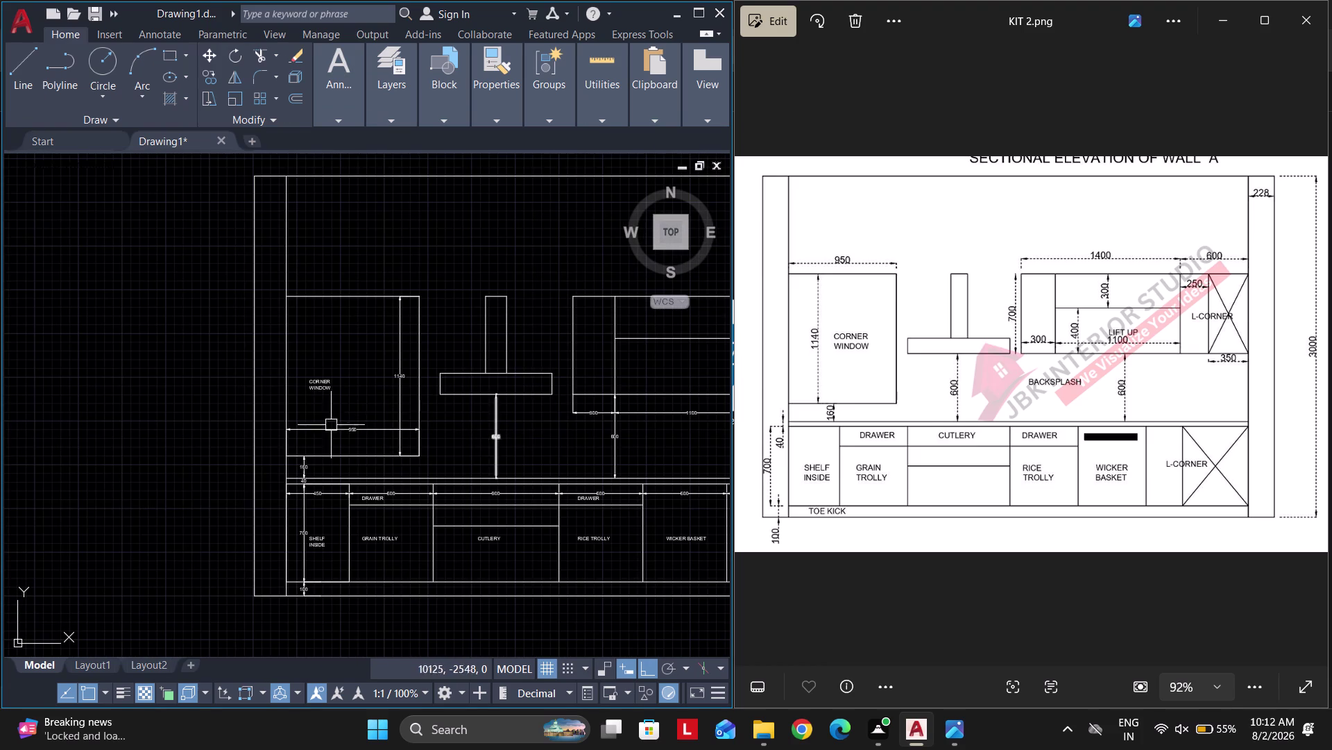
scroll(down, 3)
scroll(up, 3)
middle_drag(455, 383, 219, 391)
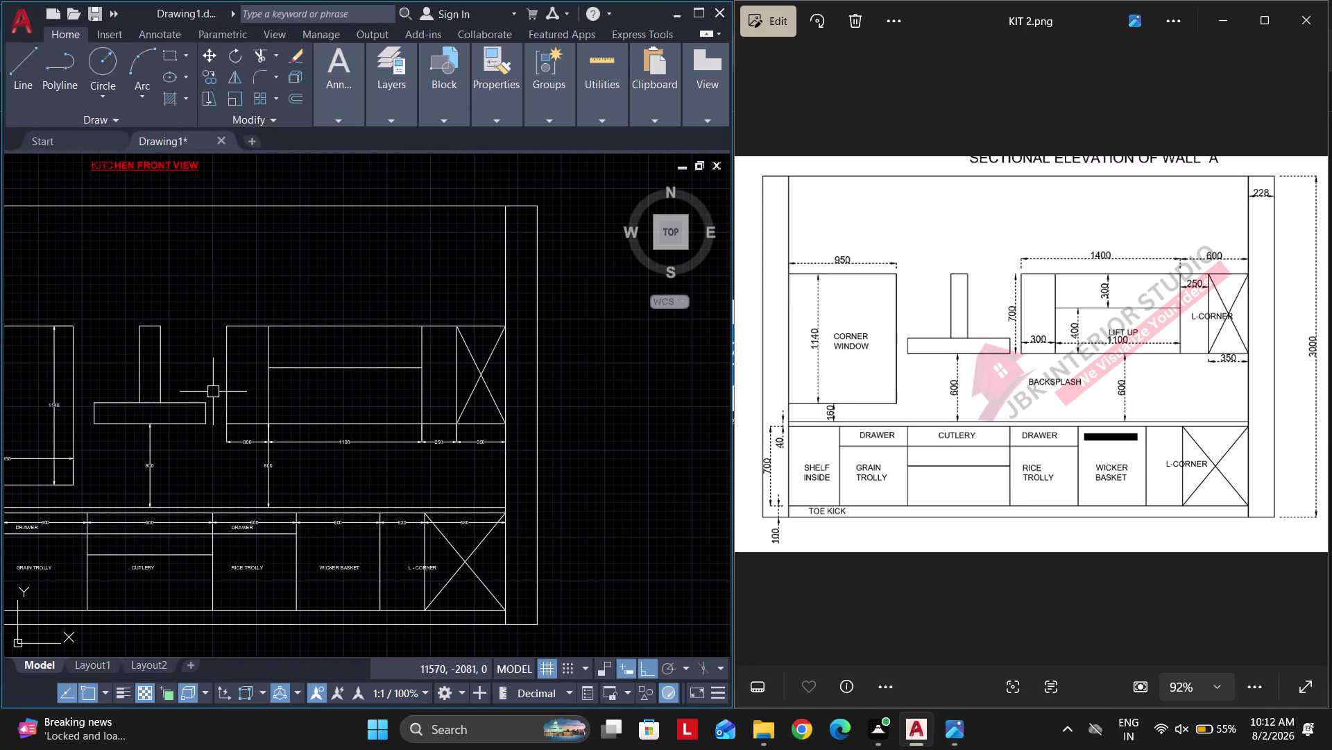
Start a DLI linear dimension on a wall cabinet line, then cancel it.
text(DLU)
key(Escape)
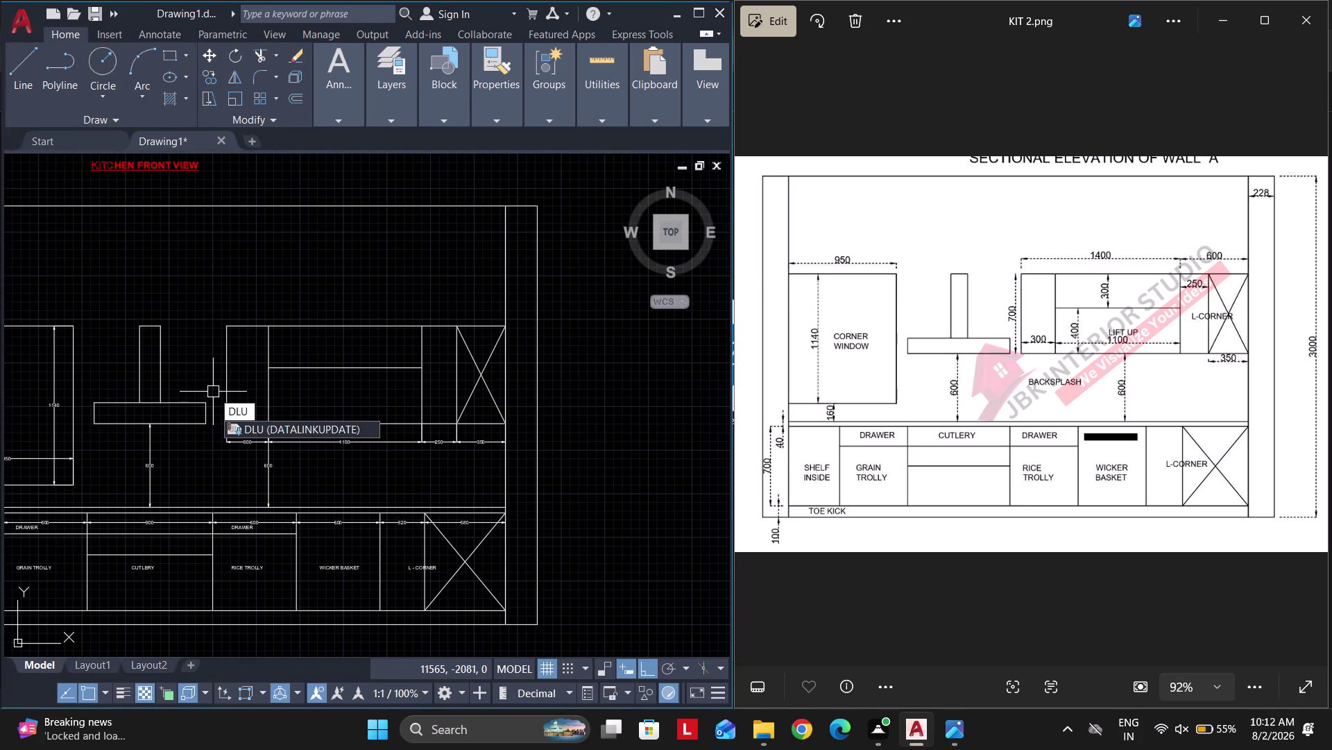
key(d)
text(LI)
key(space)
key(space)
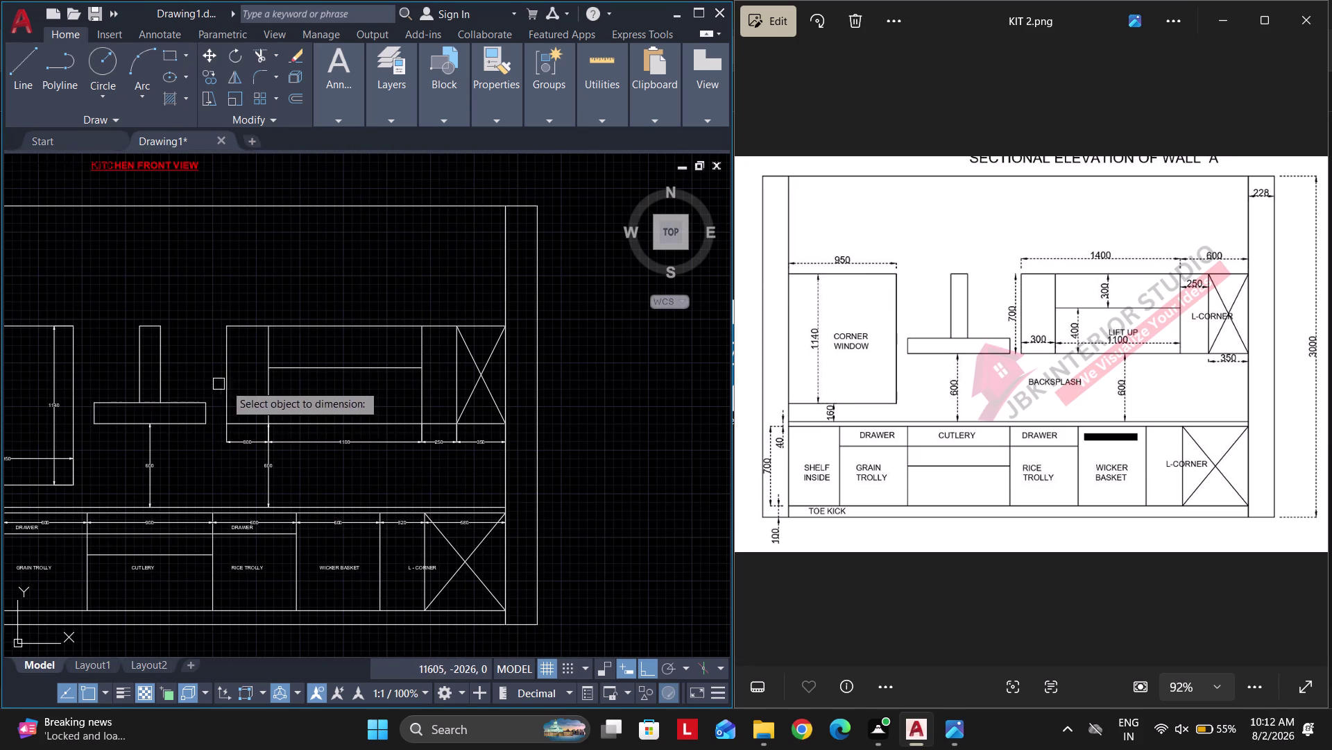
click(231, 384)
scroll(up, 3)
click(207, 377)
key(Escape)
Select the 250 dimension and its neighbour under the wall cabinets.
scroll(down, 3)
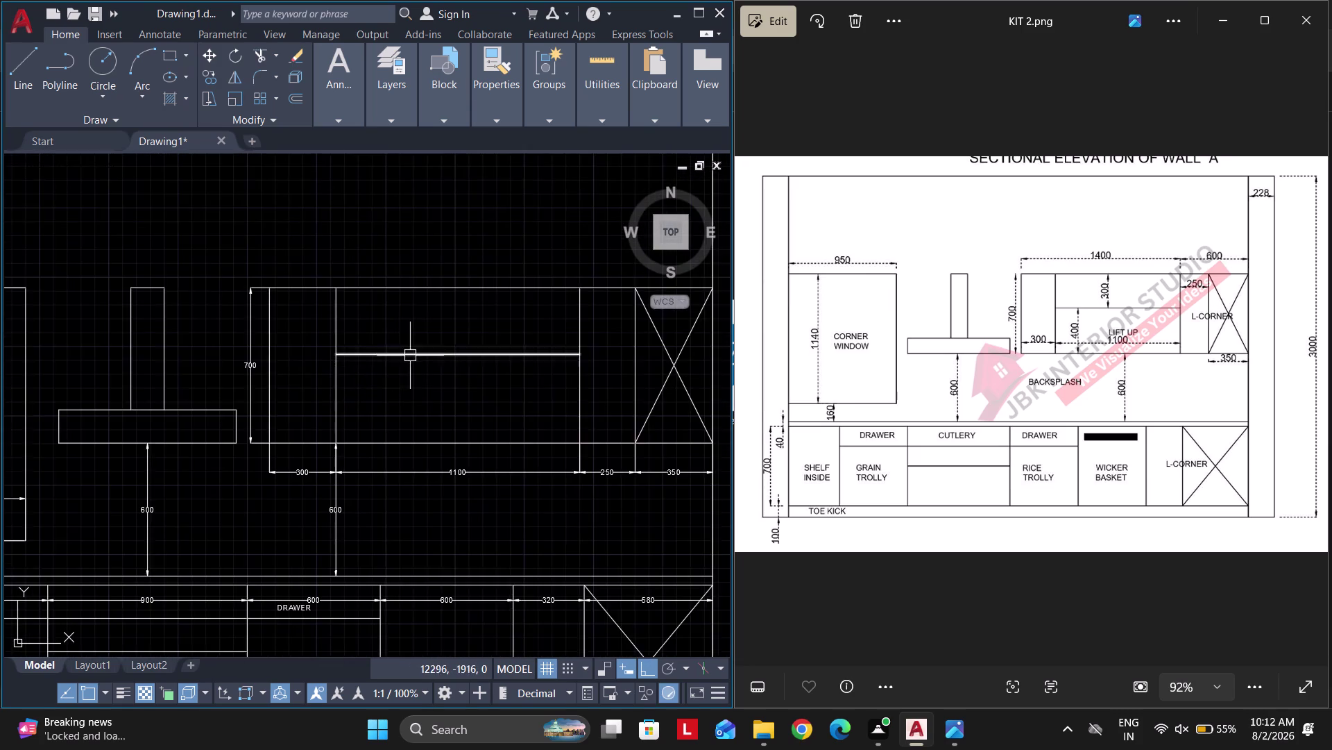
middle_drag(393, 355, 335, 356)
key(Escape)
middle_drag(427, 440, 363, 424)
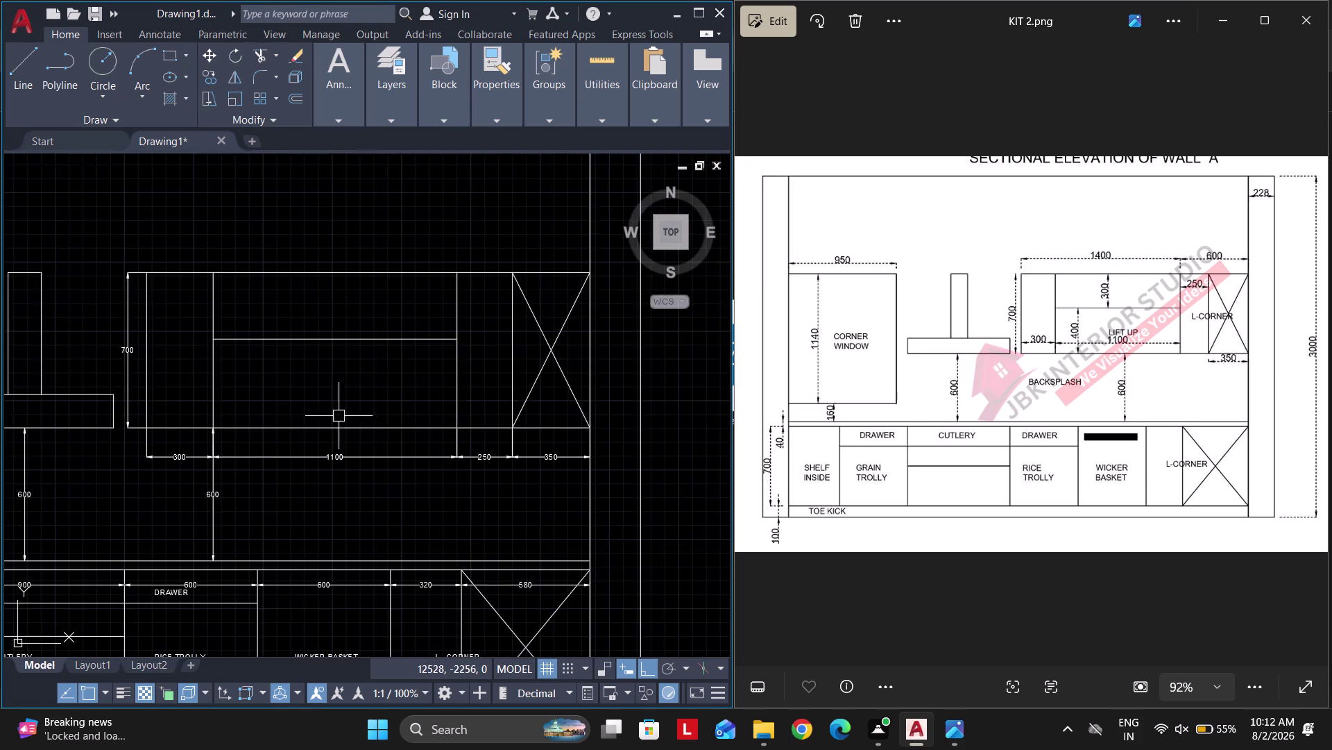
scroll(up, 3)
click(568, 473)
click(521, 372)
right_click(520, 373)
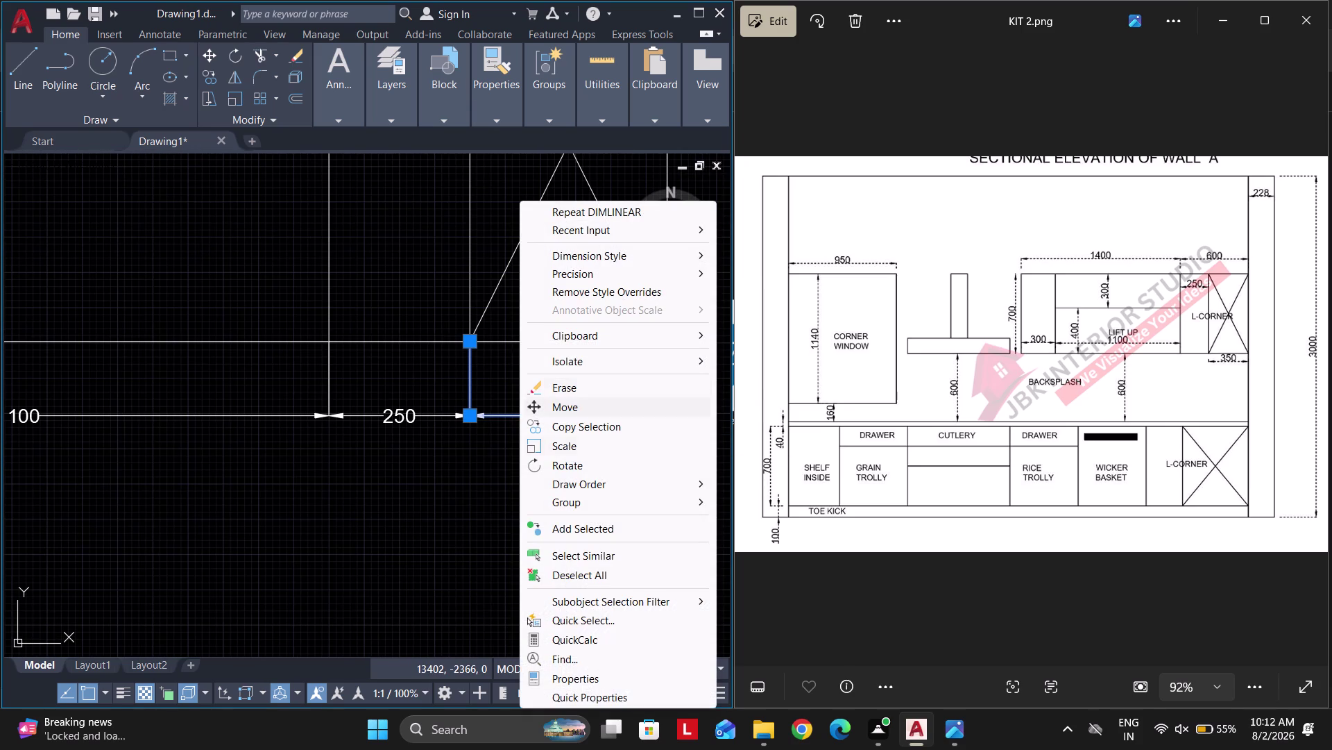
click(603, 558)
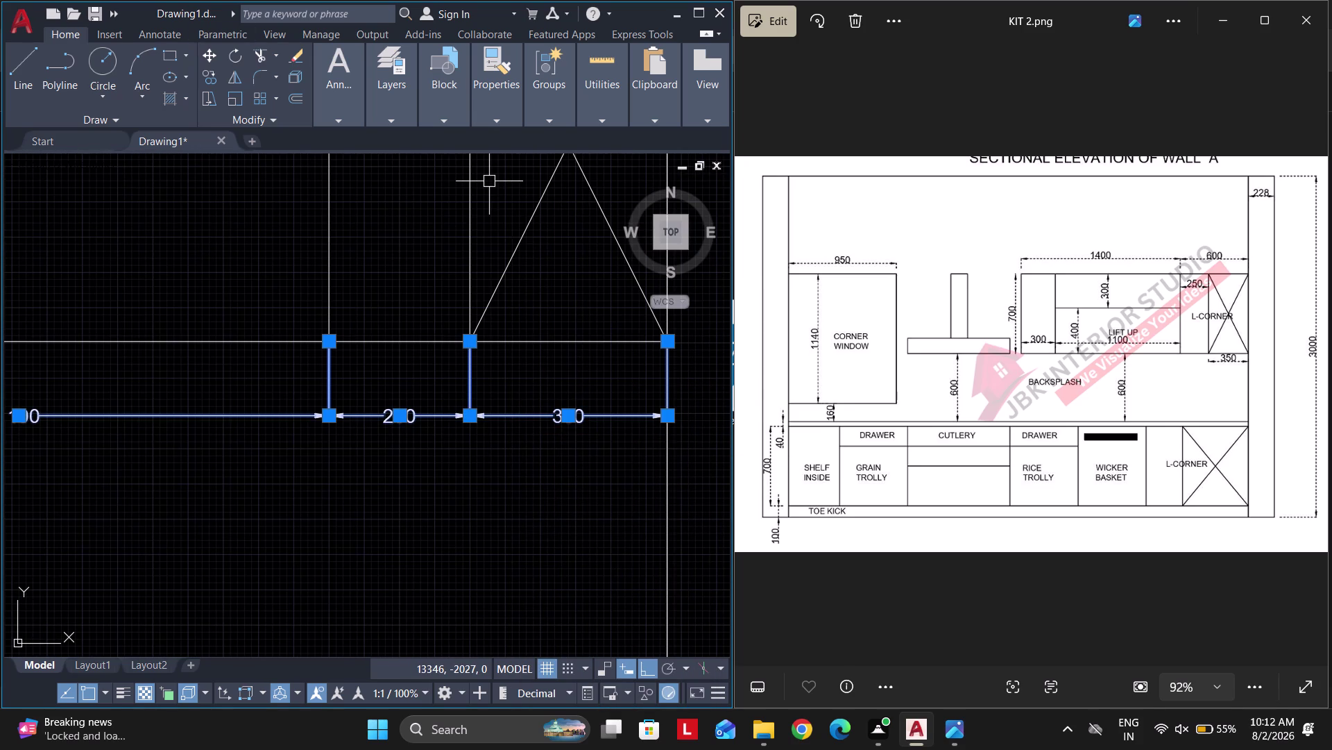
Set the selected wall cabinet dimensions' colour to Red and clear the selection.
click(499, 117)
click(586, 145)
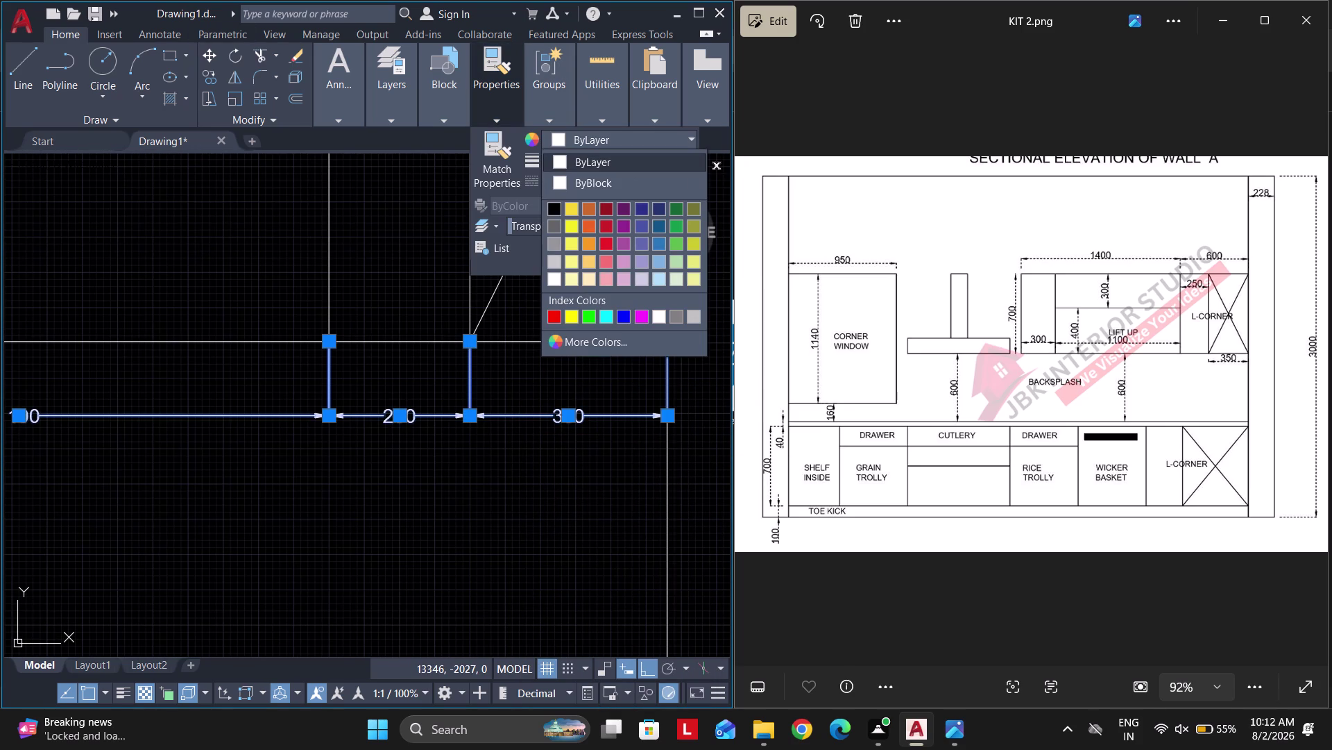
click(561, 313)
key(Escape)
key(Escape)
scroll(down, 3)
key(Escape)
key(Escape)
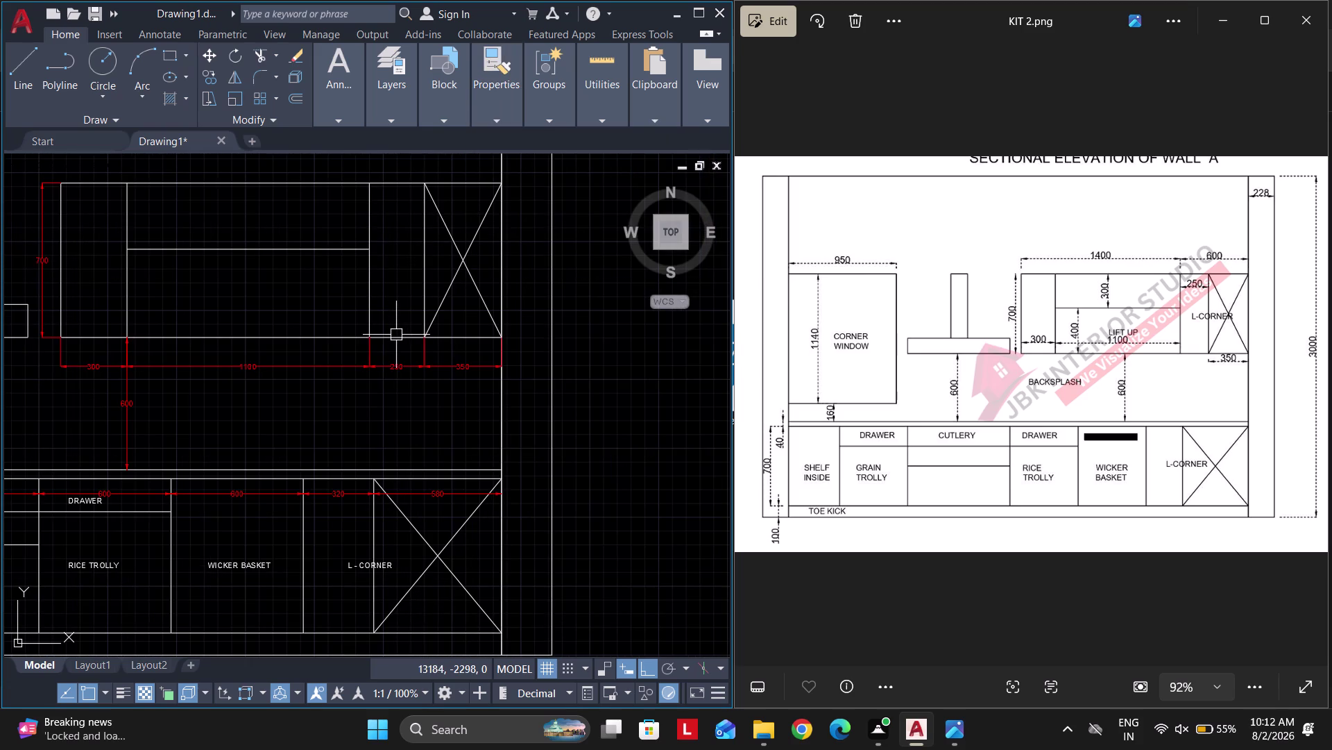
key(Escape)
Pan and zoom across the elevation to check all dimensions.
middle_click(324, 418)
middle_drag(339, 419, 452, 345)
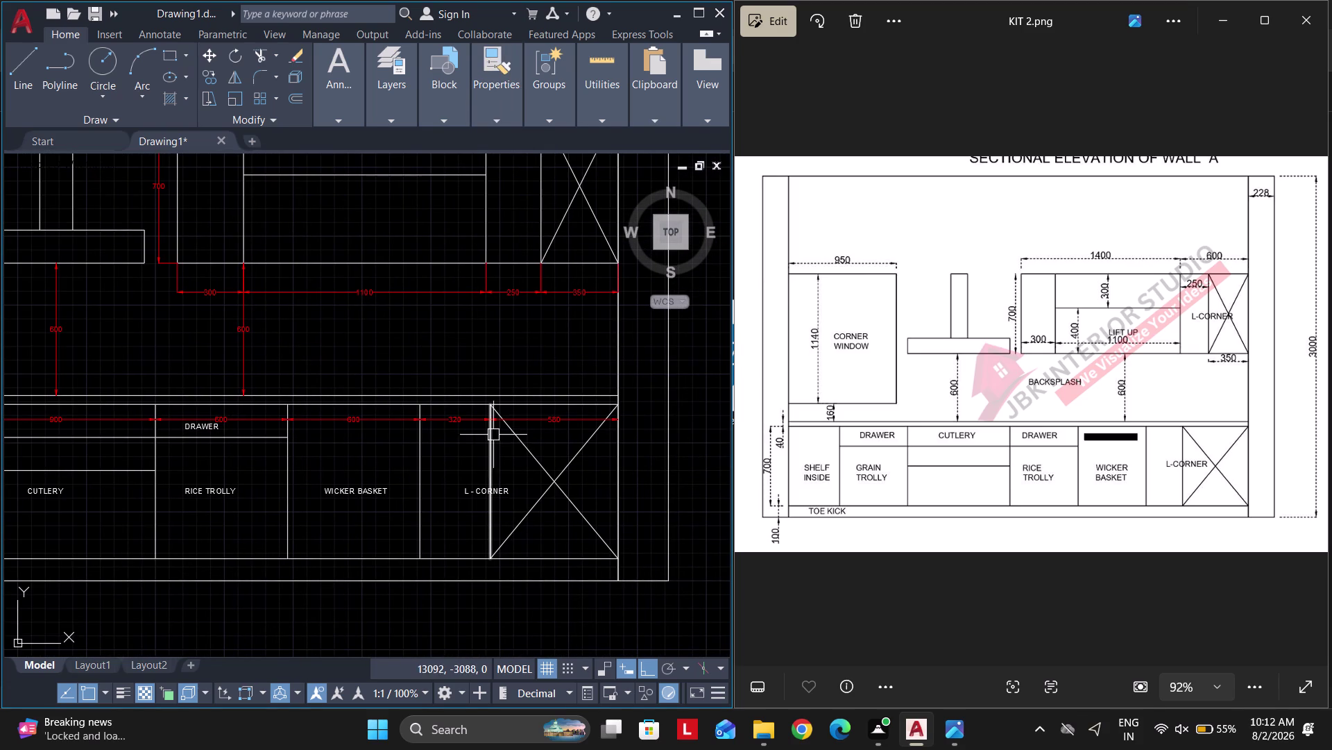
middle_drag(319, 370, 464, 380)
scroll(down, 3)
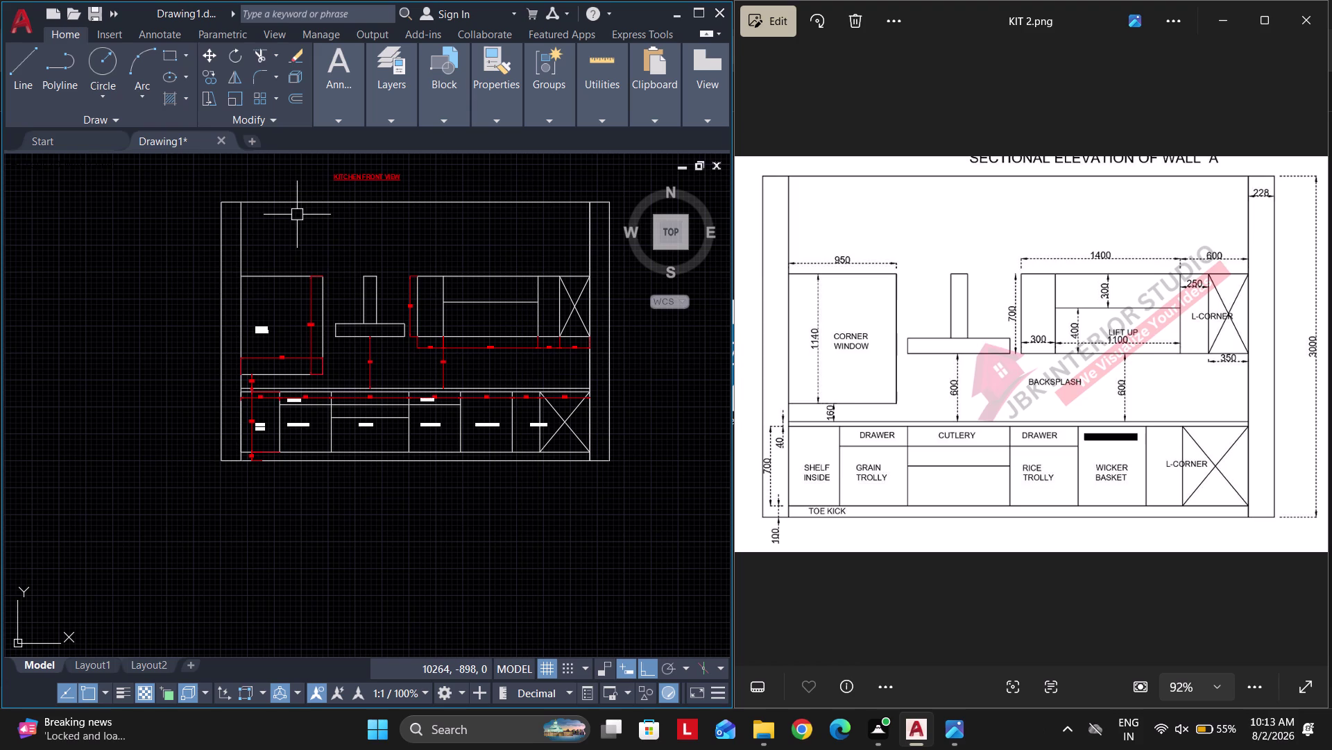
scroll(down, 3)
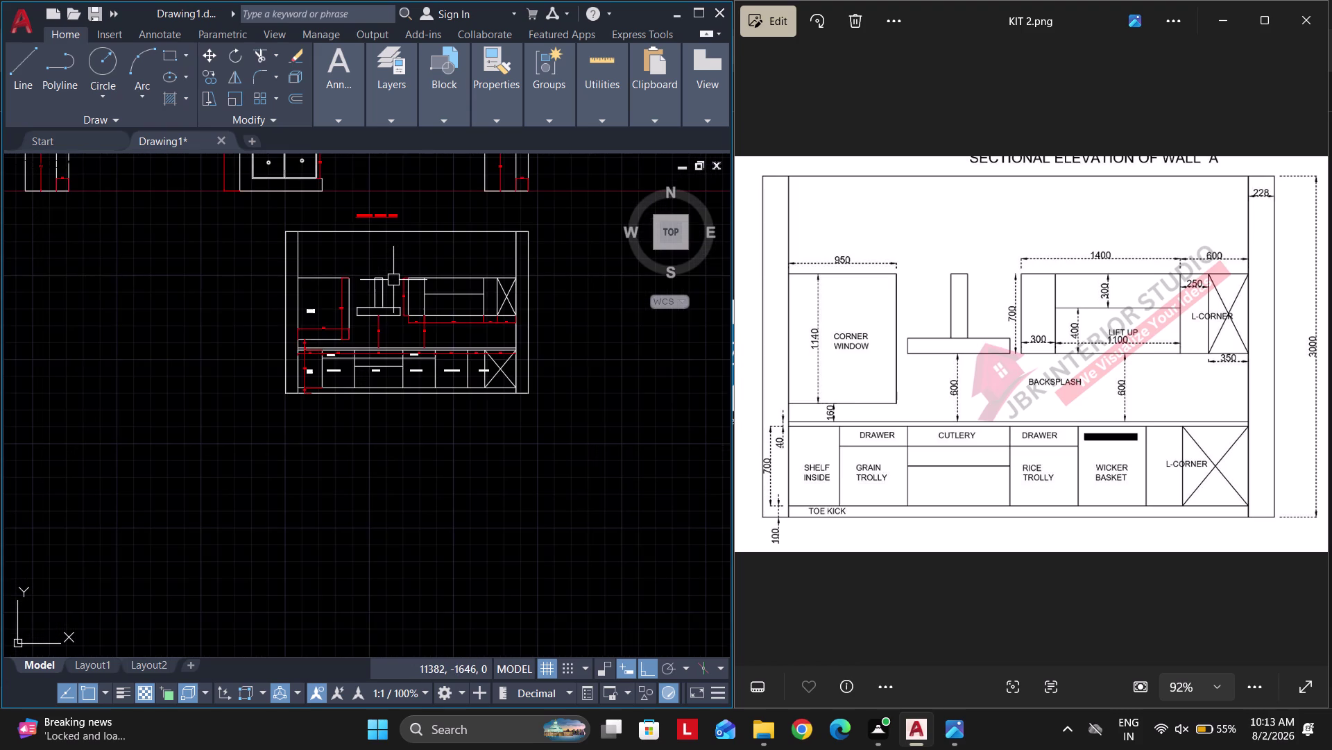
scroll(up, 3)
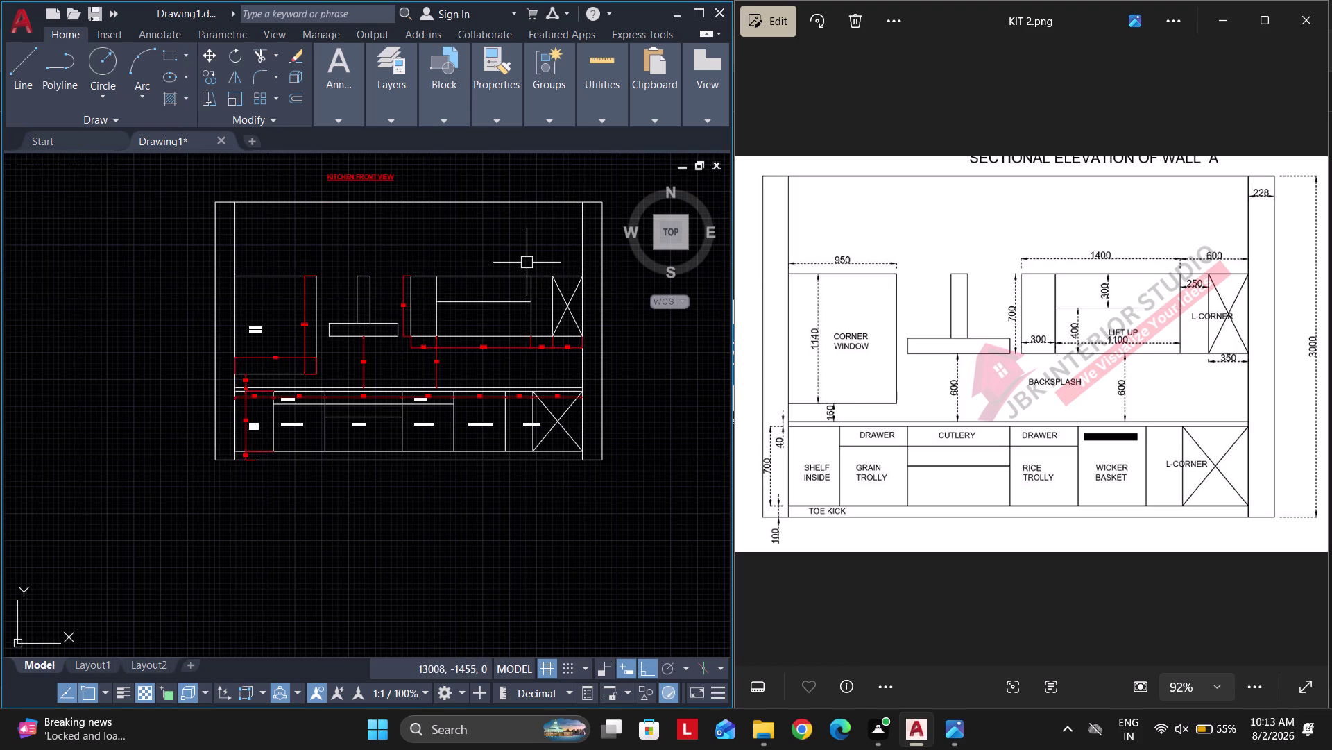
middle_drag(491, 276, 429, 333)
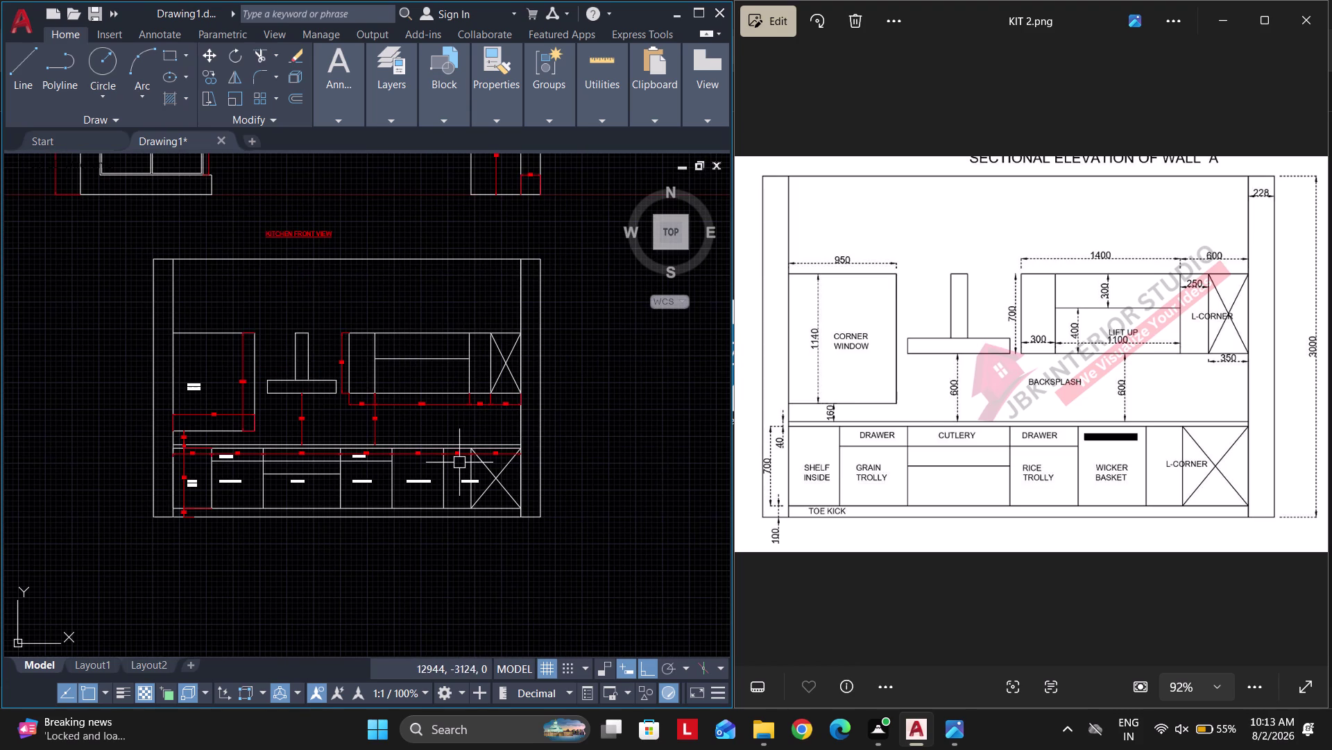
key(Escape)
key(d)
text(L)
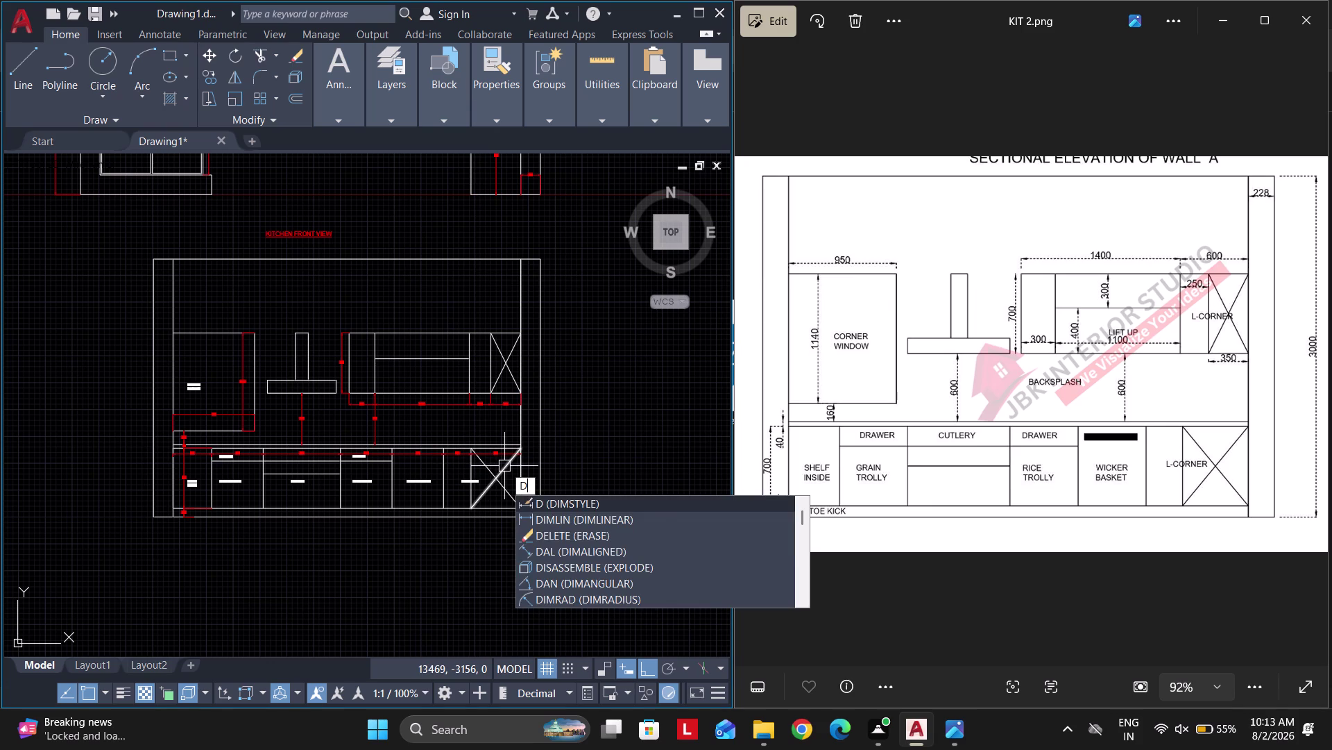
text(I)
key(space)
key(space)
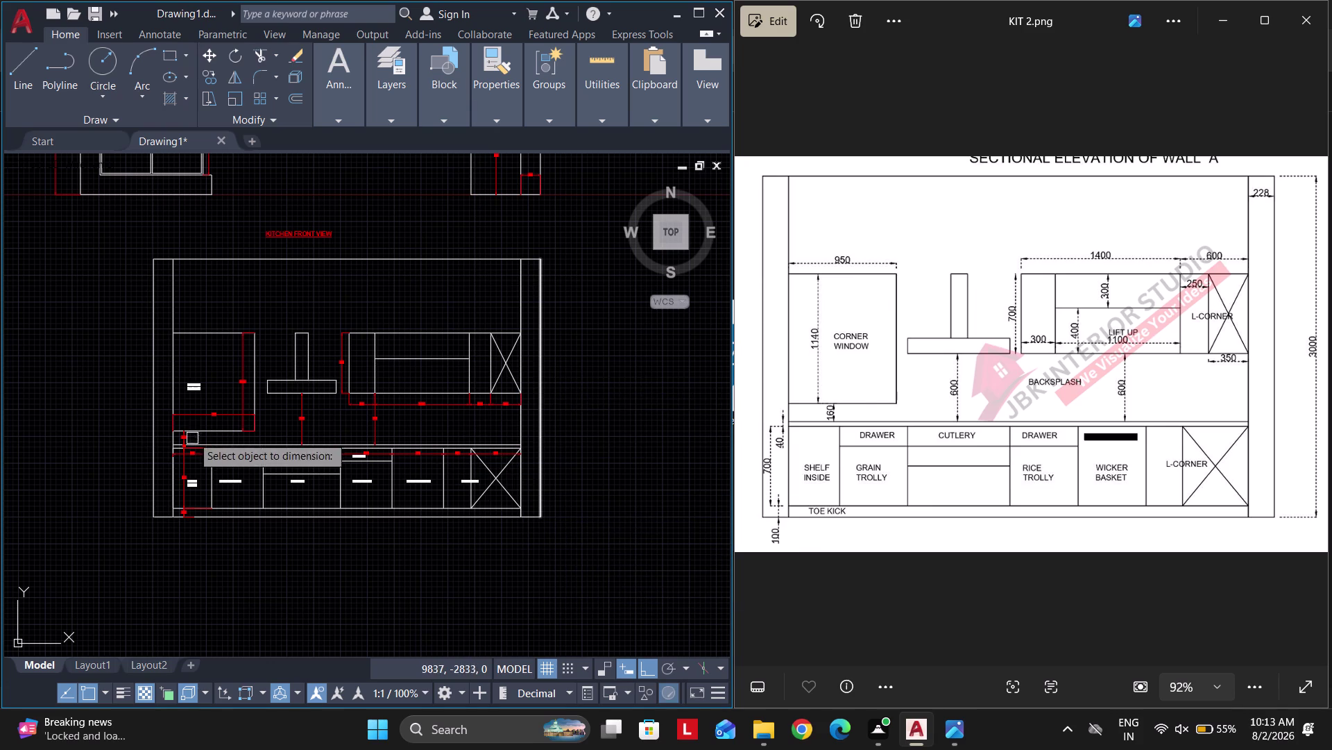
click(149, 415)
click(125, 415)
key(Escape)
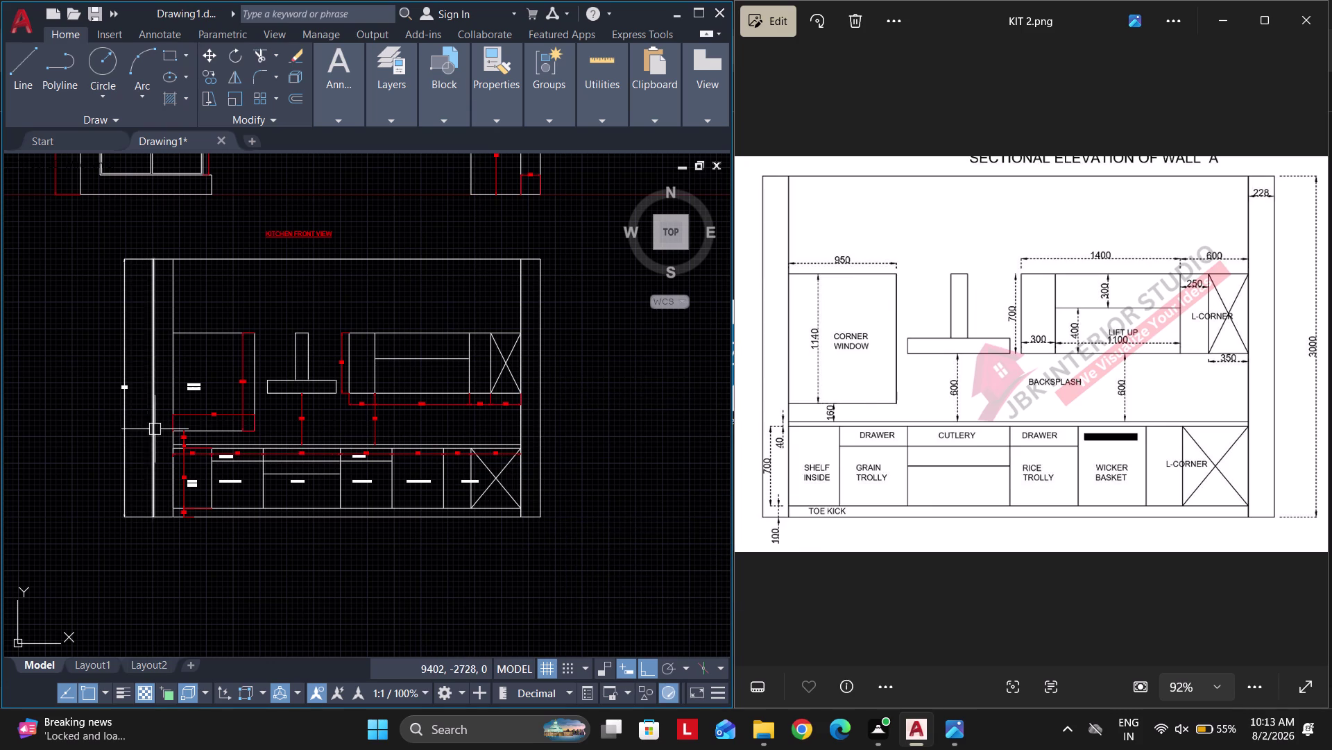
drag(152, 429, 127, 415)
key(Escape)
click(140, 428)
click(90, 392)
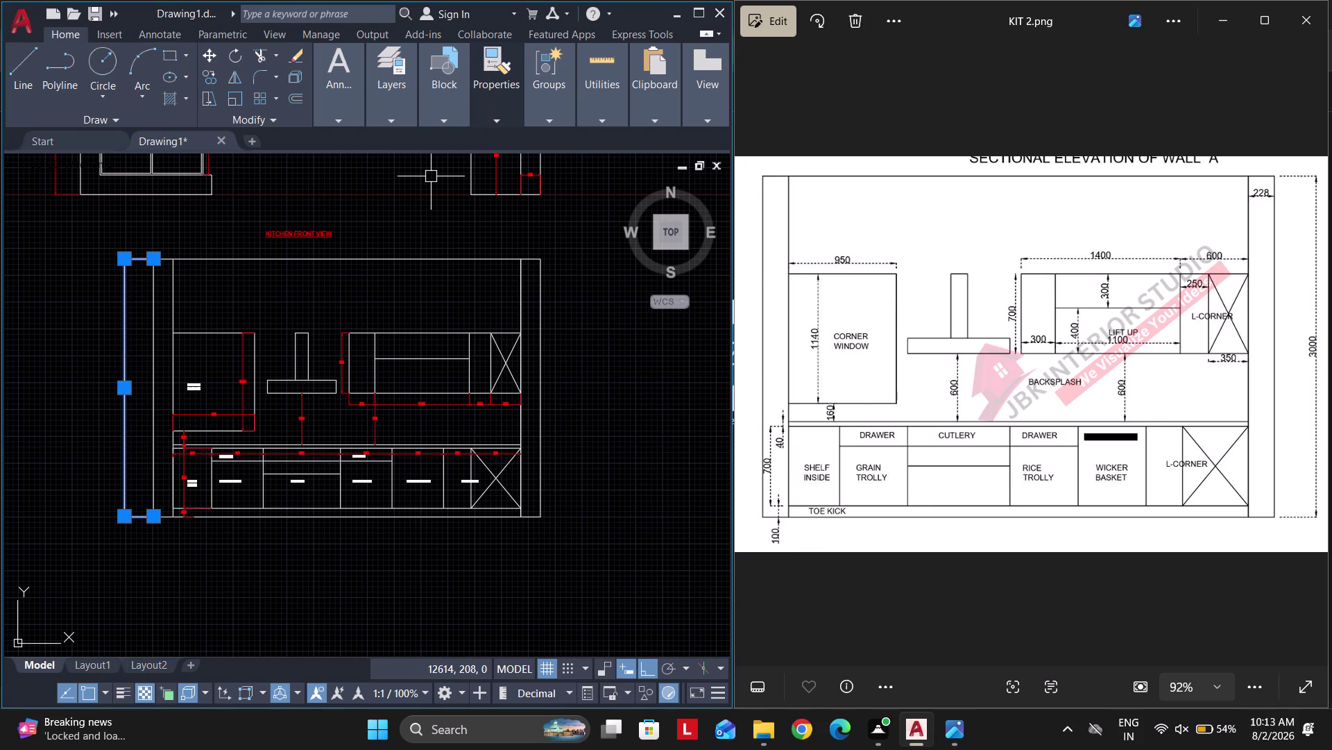
click(493, 117)
click(569, 137)
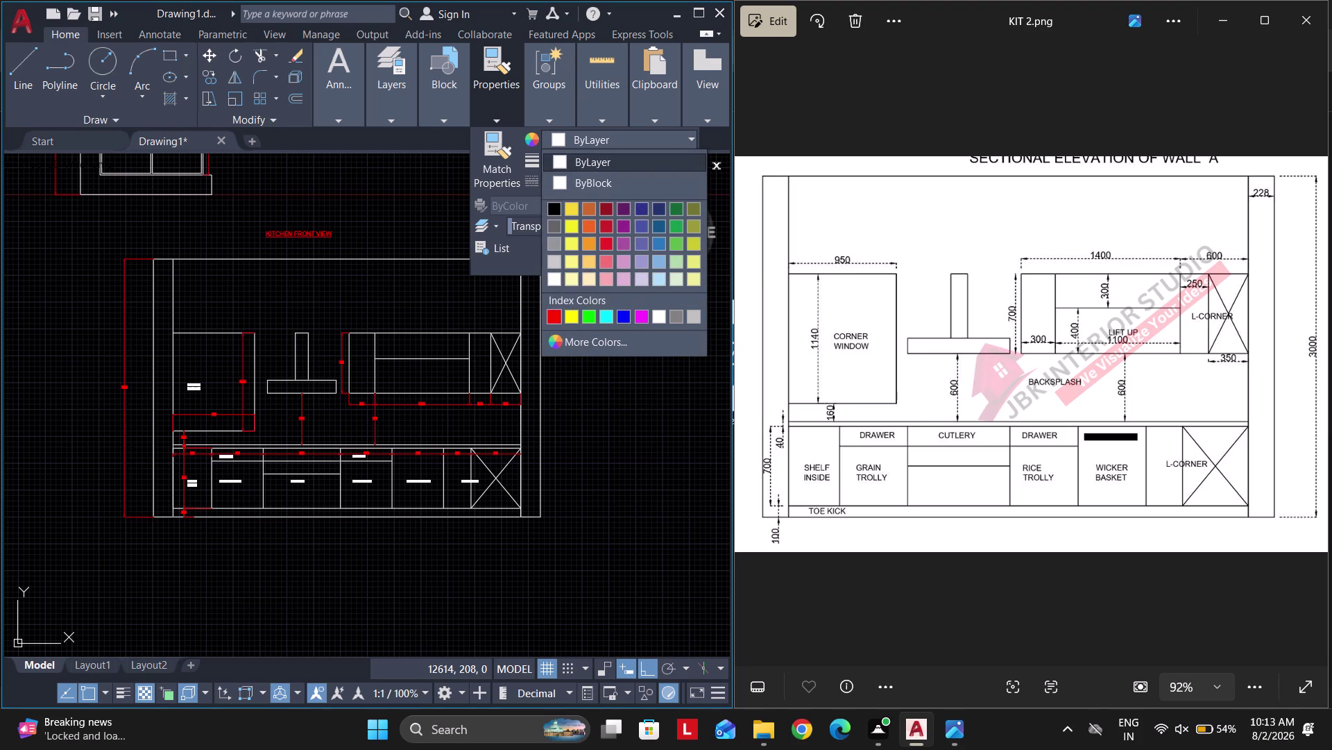
click(553, 320)
key(Escape)
key(Escape)
key(Escape)
key(Escape)
key(Escape)
key(Escape)
key(Escape)
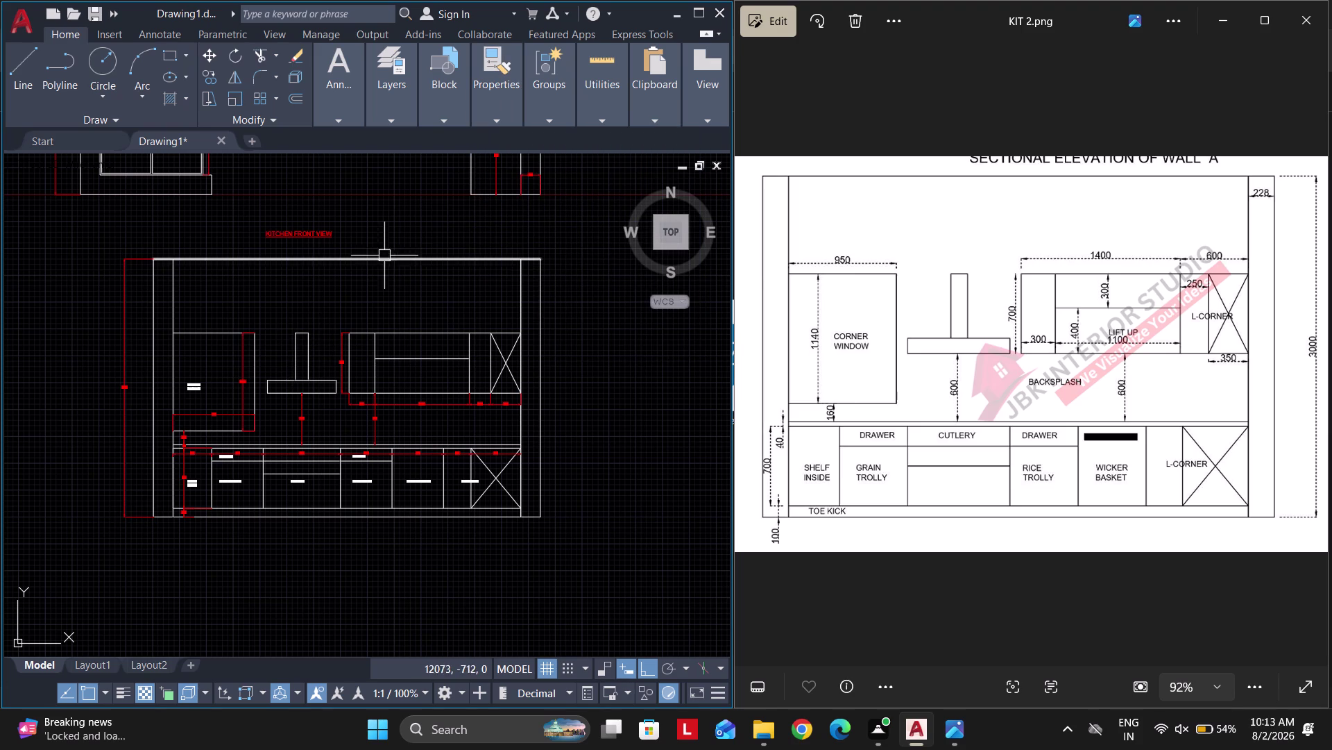
key(Escape)
key(Escape)
key(Escape)
key(Escape)
key(Escape)
key(Escape)
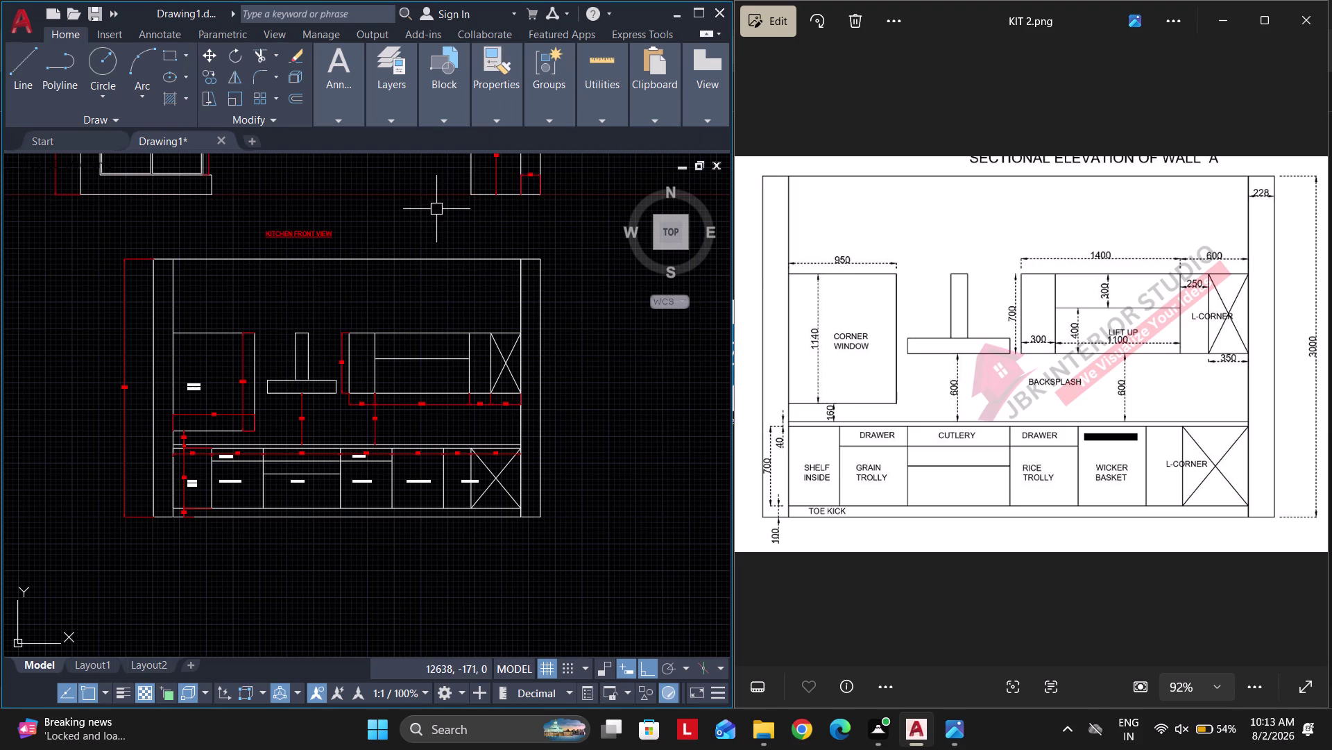
key(Escape)
middle_drag(370, 229, 318, 235)
key(Escape)
key(Escape)
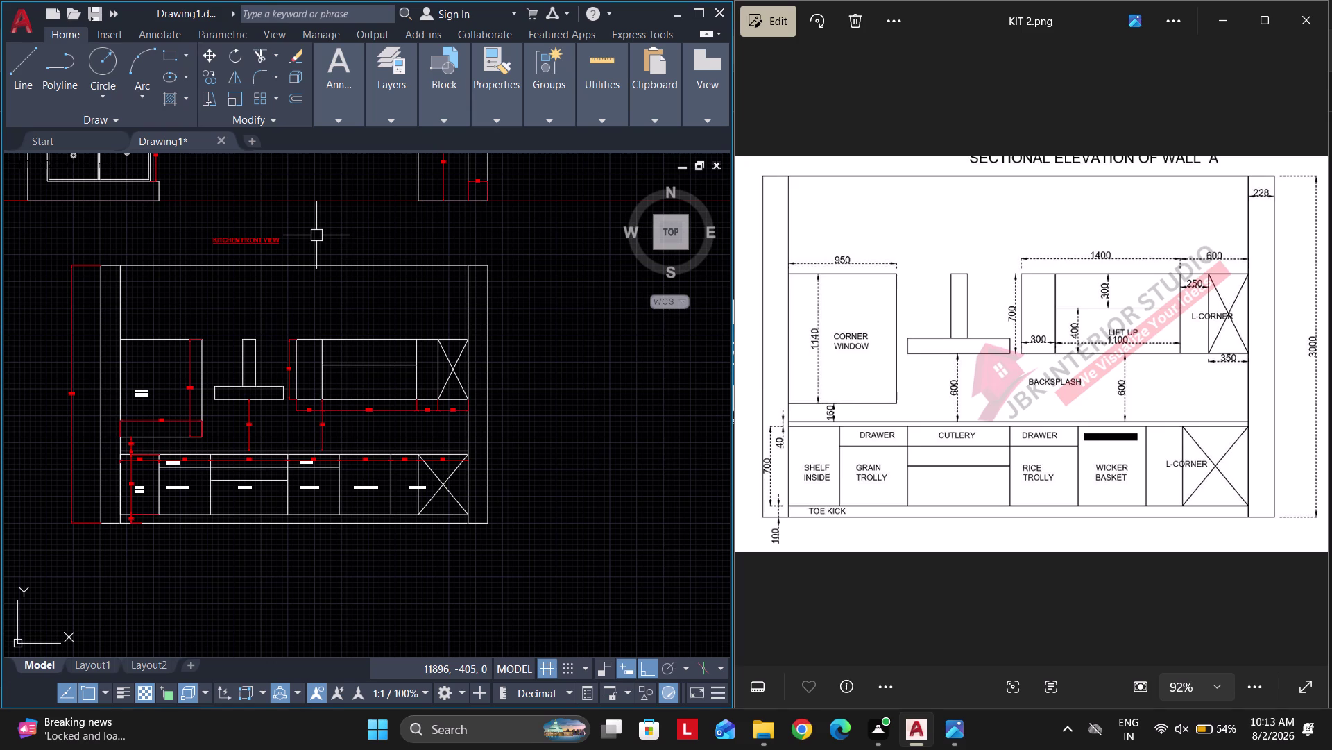
key(Escape)
click(376, 209)
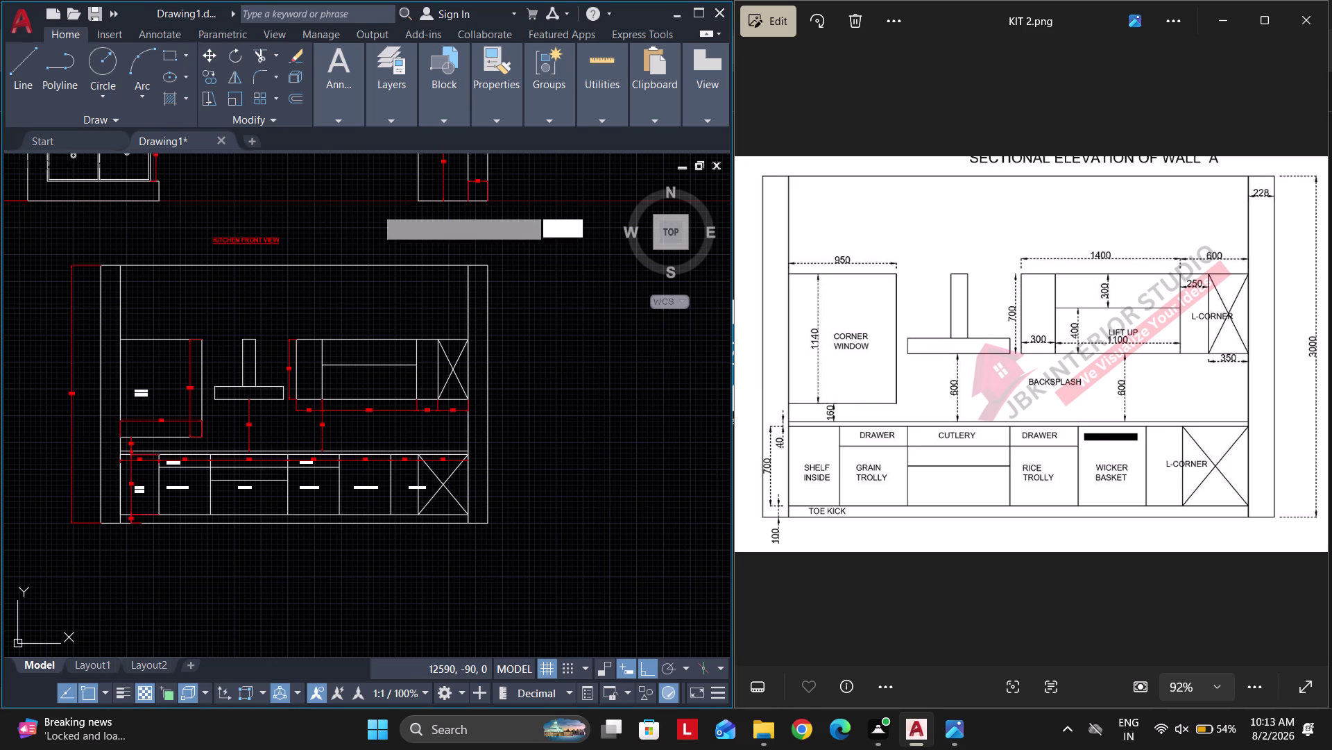
click(540, 248)
key(Escape)
scroll(down, 3)
key(Escape)
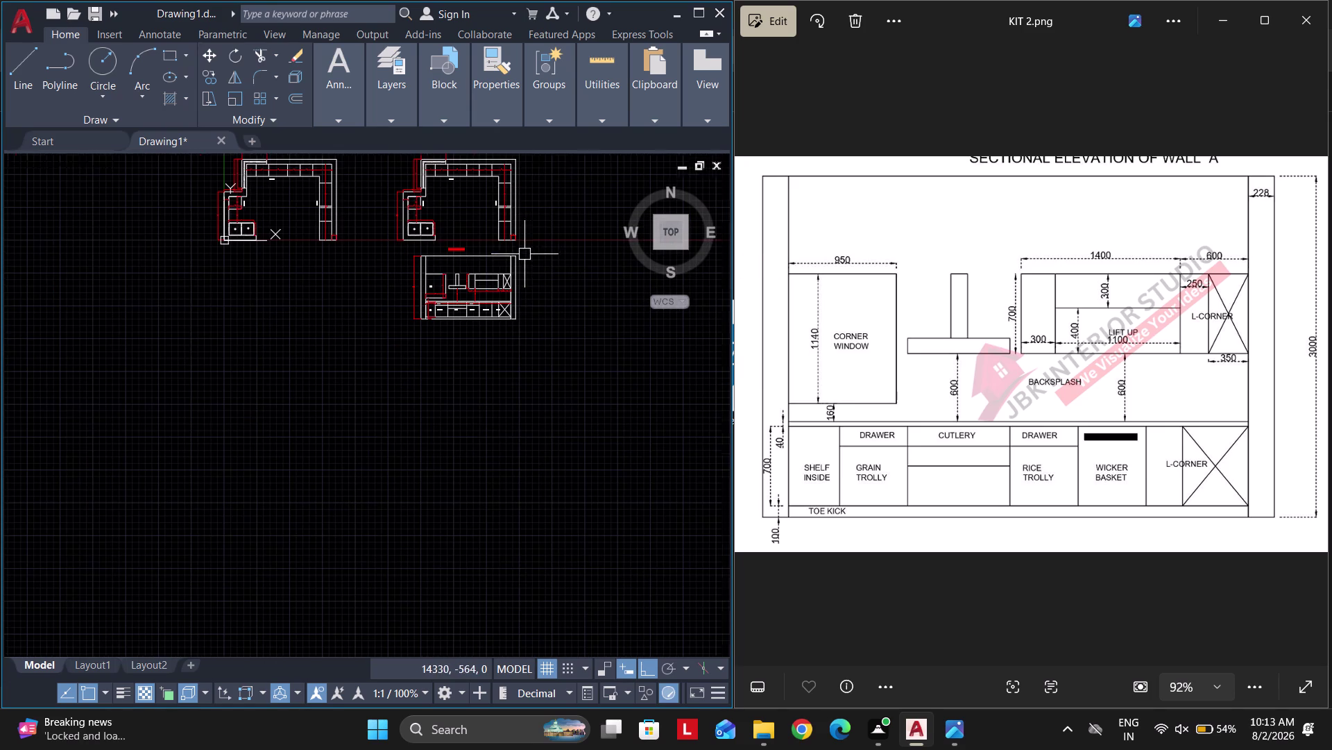
Pan and zoom to bring the whole kitchen front elevation into view.
key(Escape)
key(Escape)
scroll(down, 3)
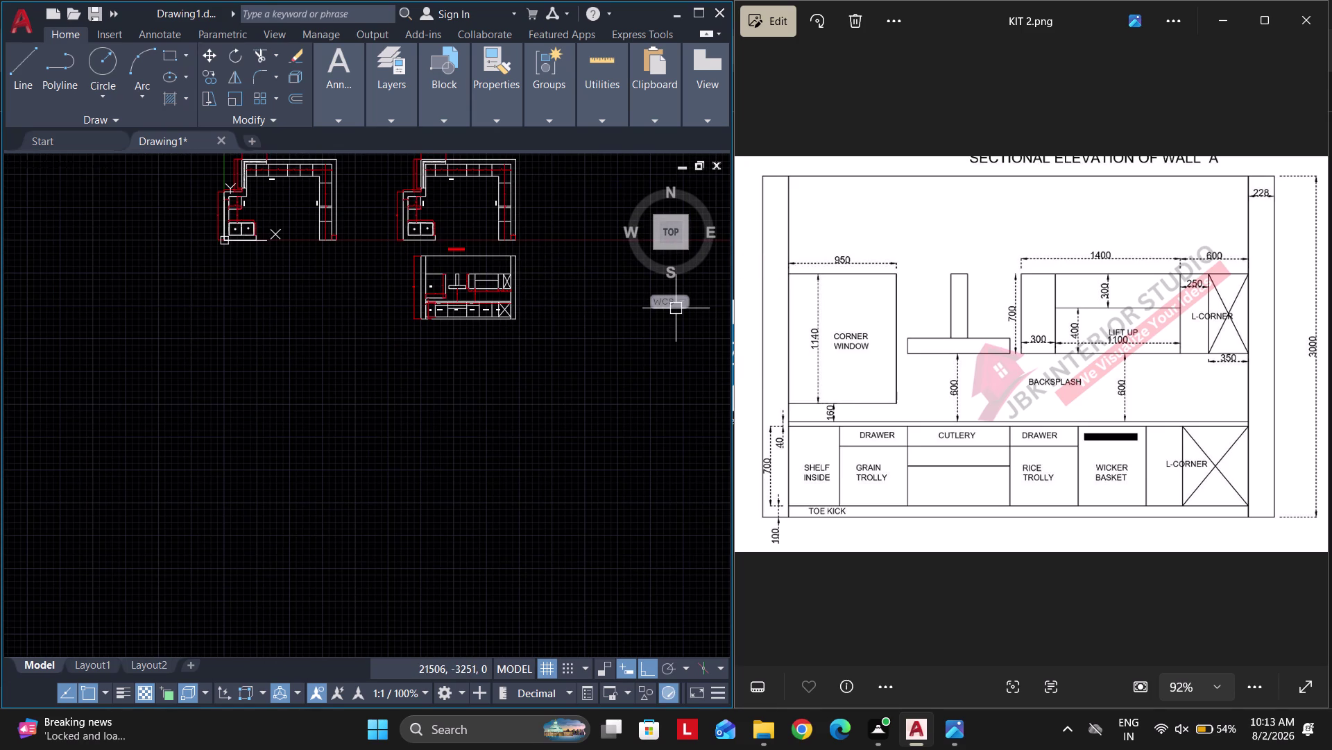
scroll(up, 3)
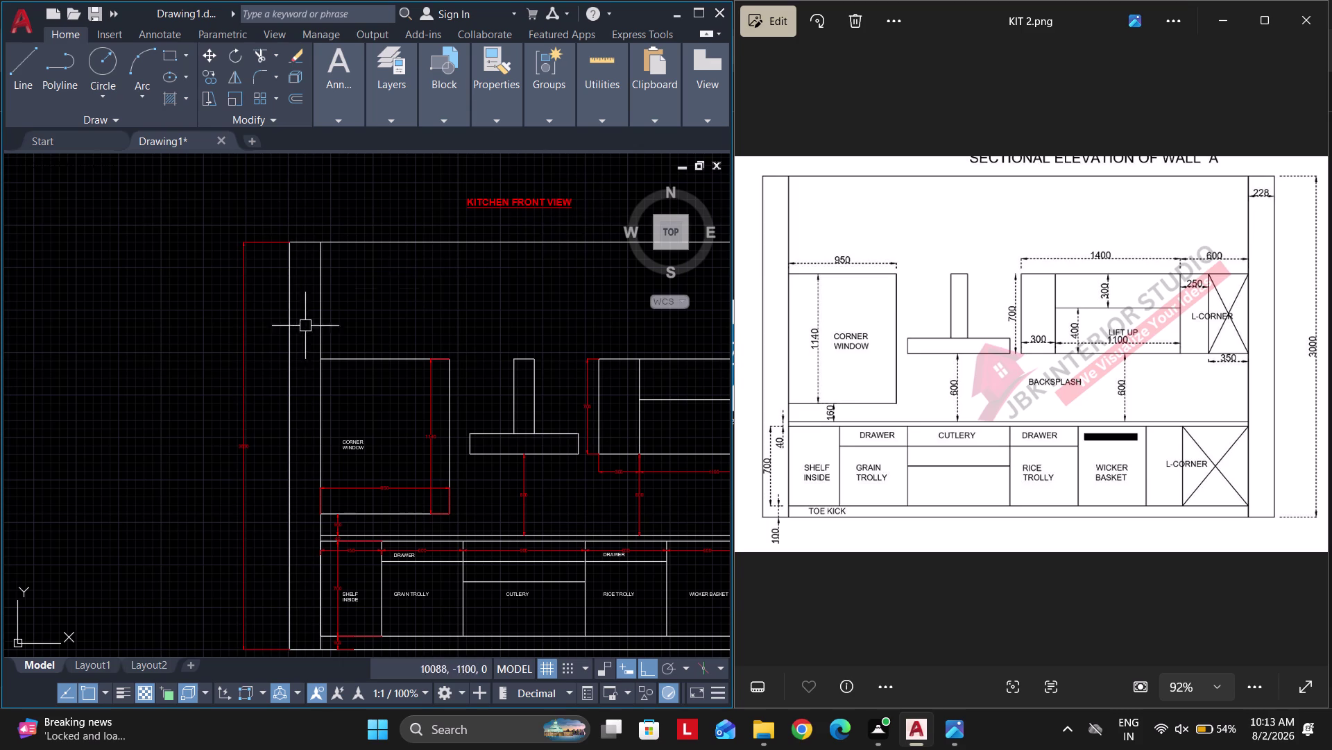
scroll(down, 3)
scroll(up, 3)
middle_drag(291, 312, 178, 330)
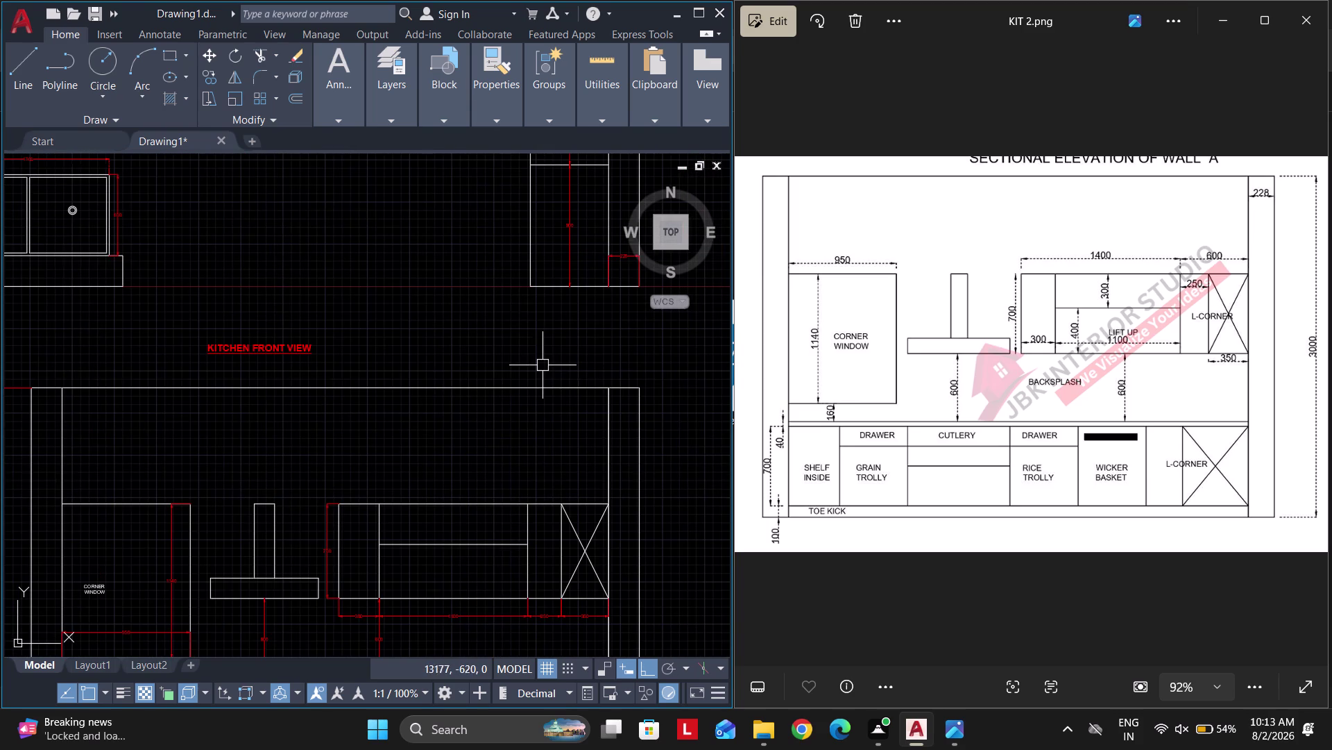
scroll(down, 3)
middle_drag(412, 507, 407, 403)
scroll(up, 3)
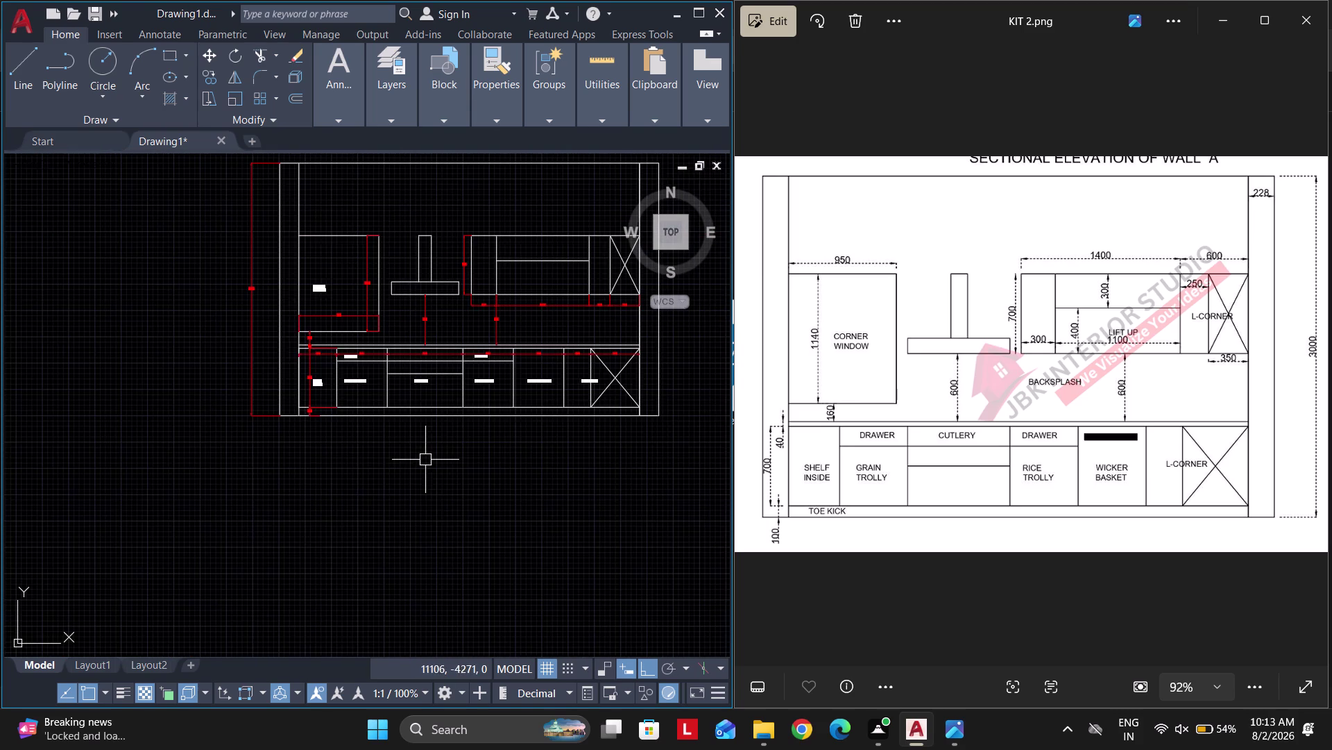
scroll(up, 3)
Copy the GRAIN TROLLY label with CO to a spot below the base cabinets.
click(459, 412)
click(429, 384)
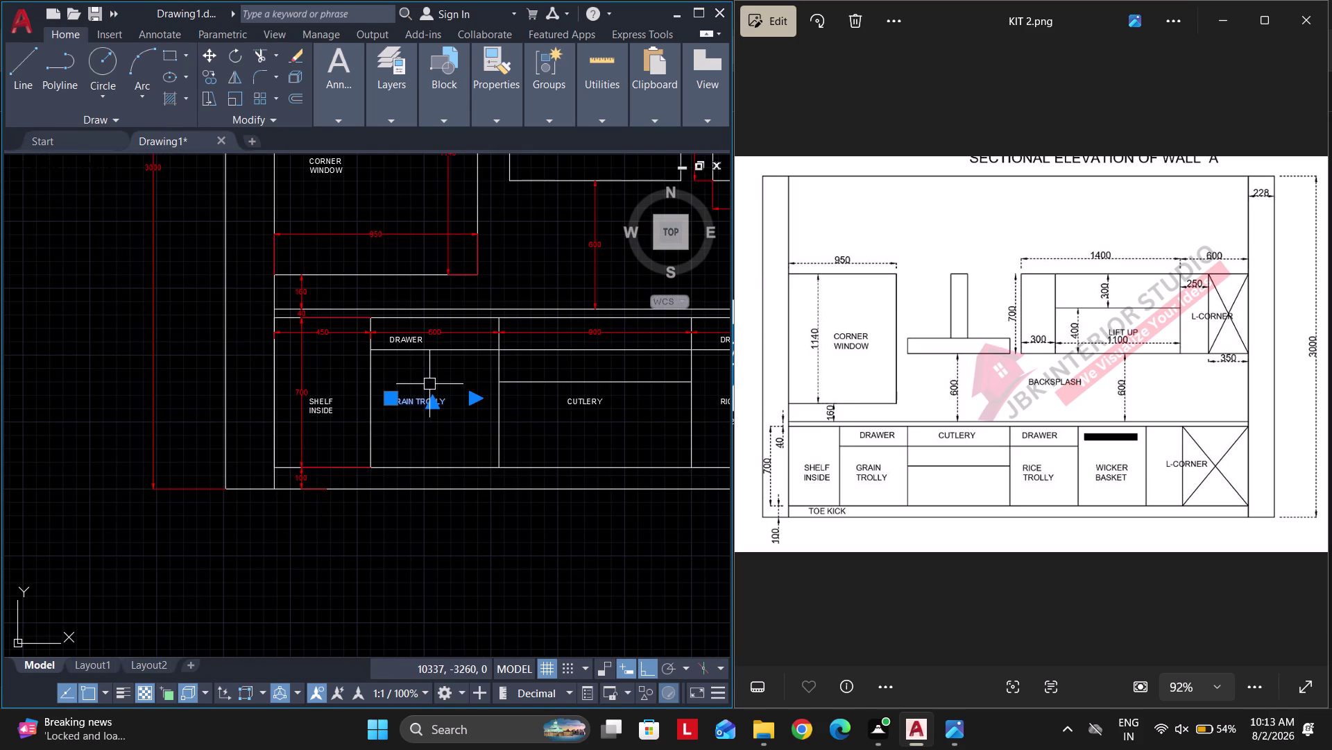
text(CO)
key(space)
scroll(up, 3)
click(389, 396)
scroll(down, 3)
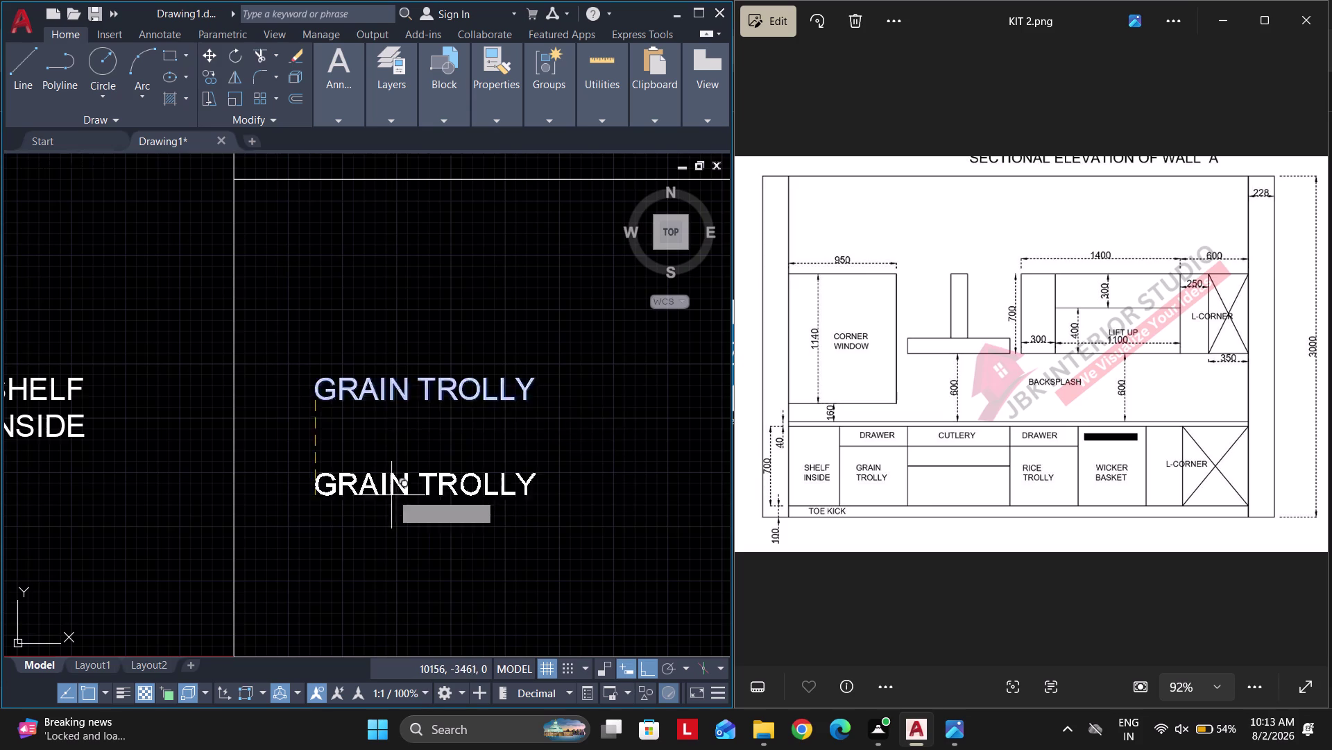
middle_drag(388, 499, 417, 247)
scroll(up, 3)
click(380, 346)
key(Escape)
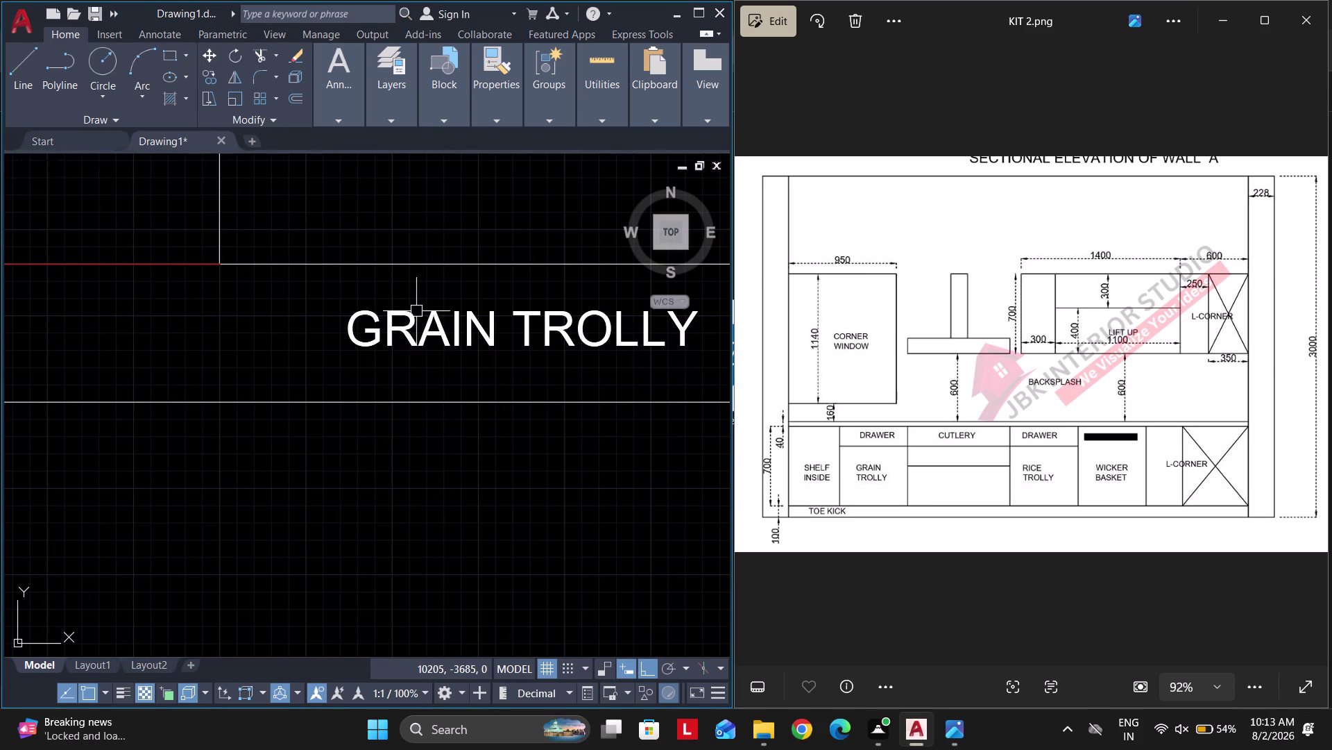
Retype the copied label as 'TOE KICK' and select it for editing its properties.
double_click(417, 311)
key(ctrl+a)
text(TO)
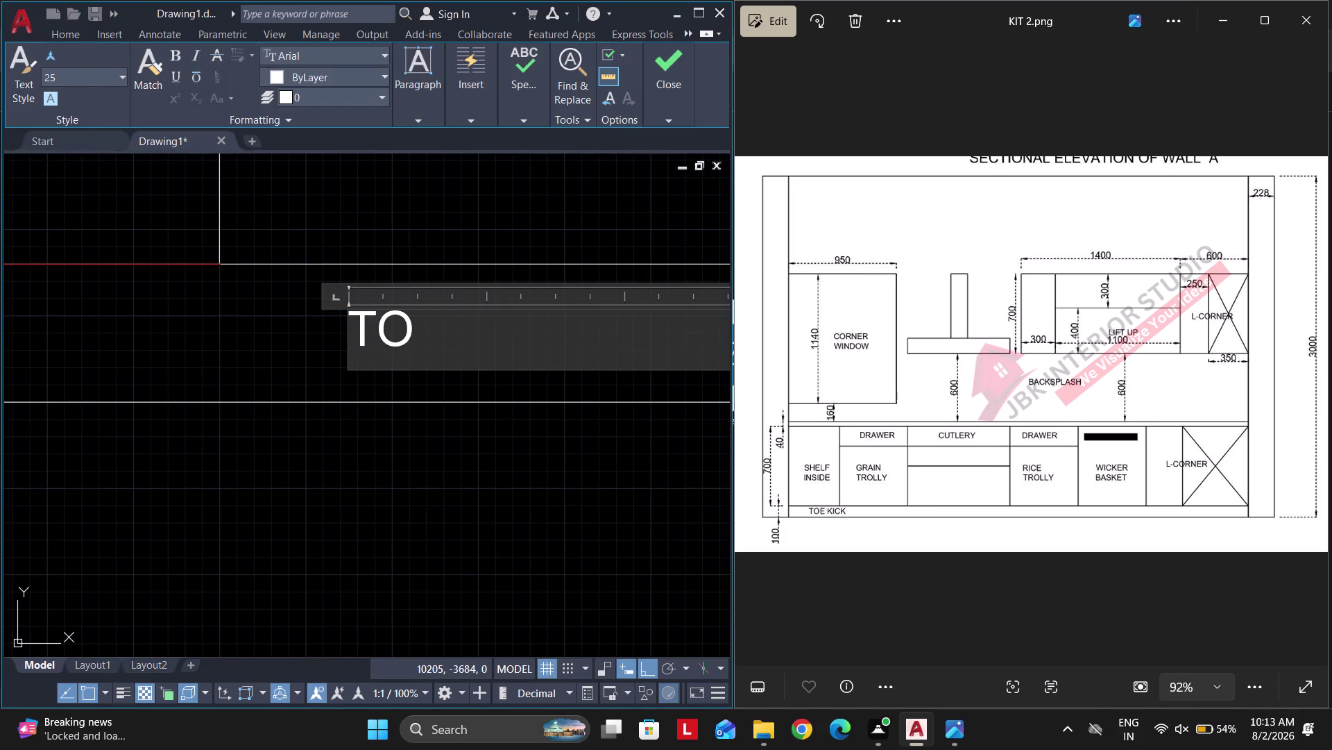
text(E KIC)
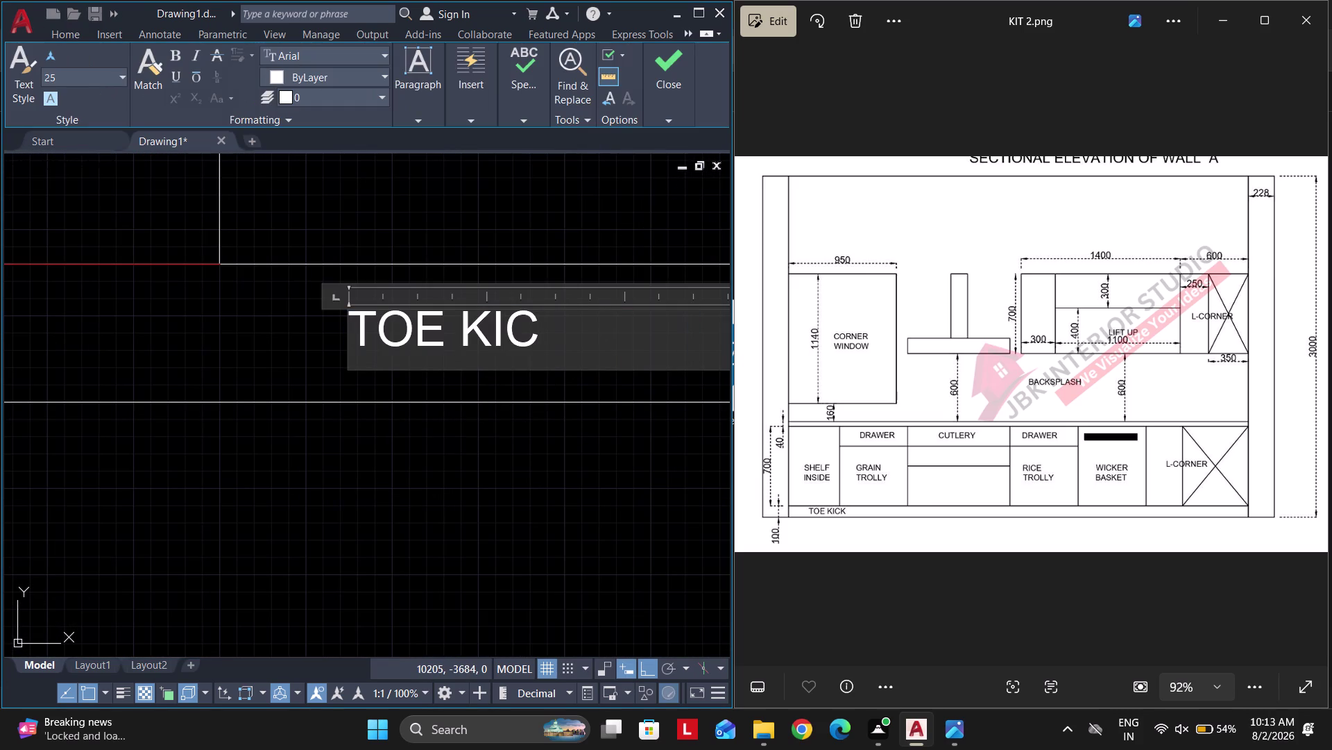
key(k)
click(525, 571)
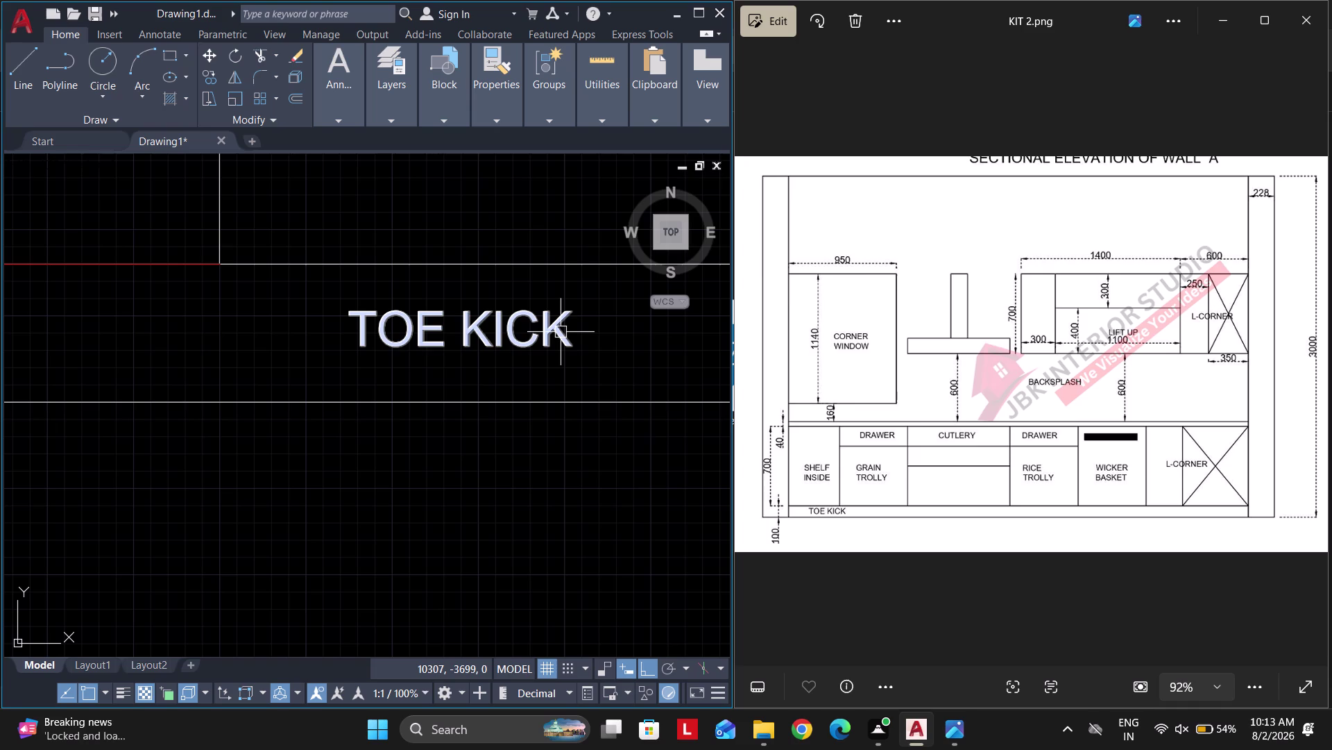
click(562, 332)
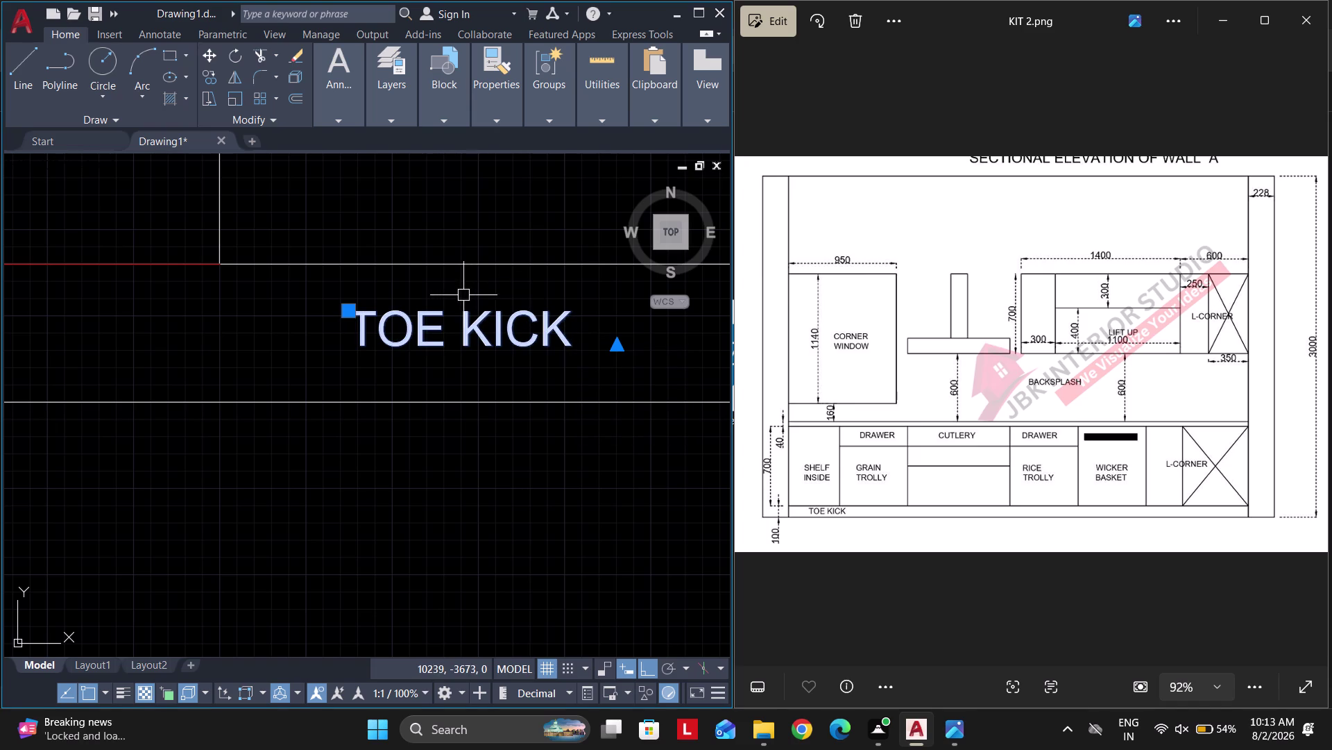
click(508, 111)
click(591, 137)
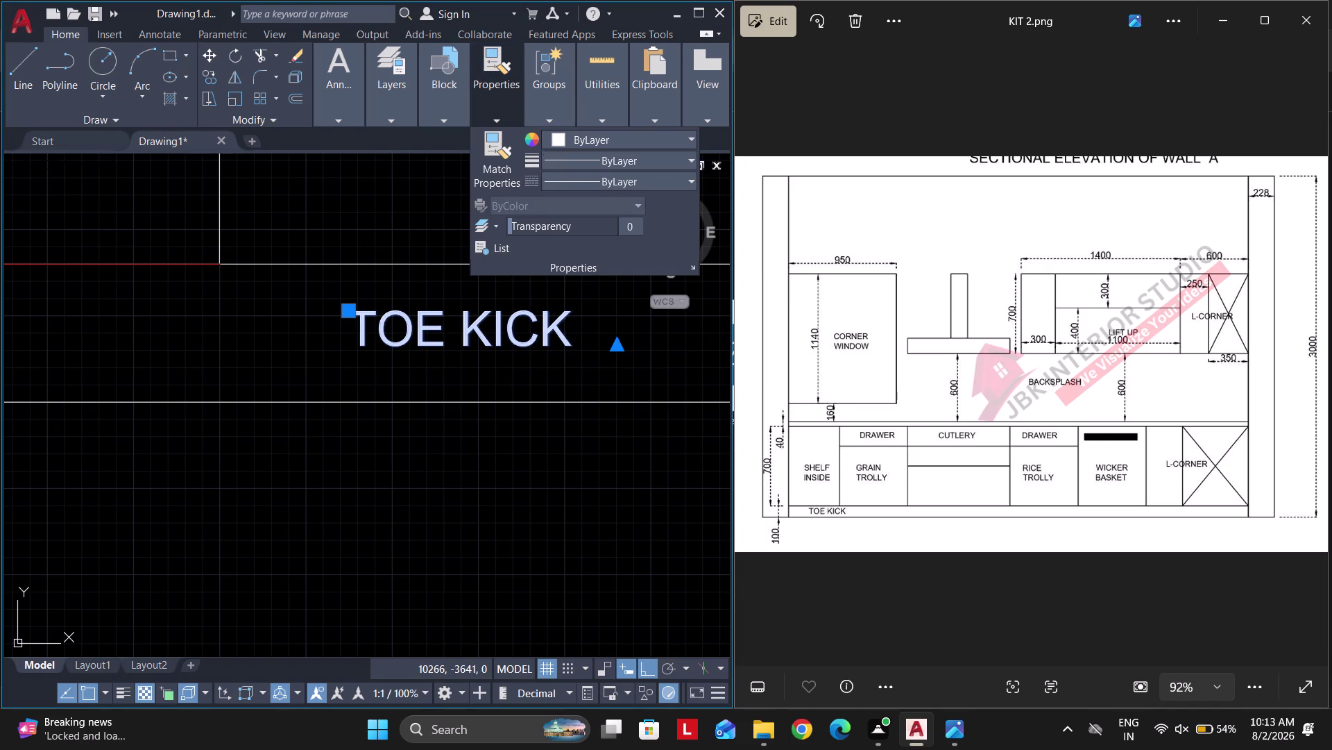
Set the TOE KICK label's colour to magenta in Properties.
click(635, 315)
key(Escape)
key(Escape)
click(465, 289)
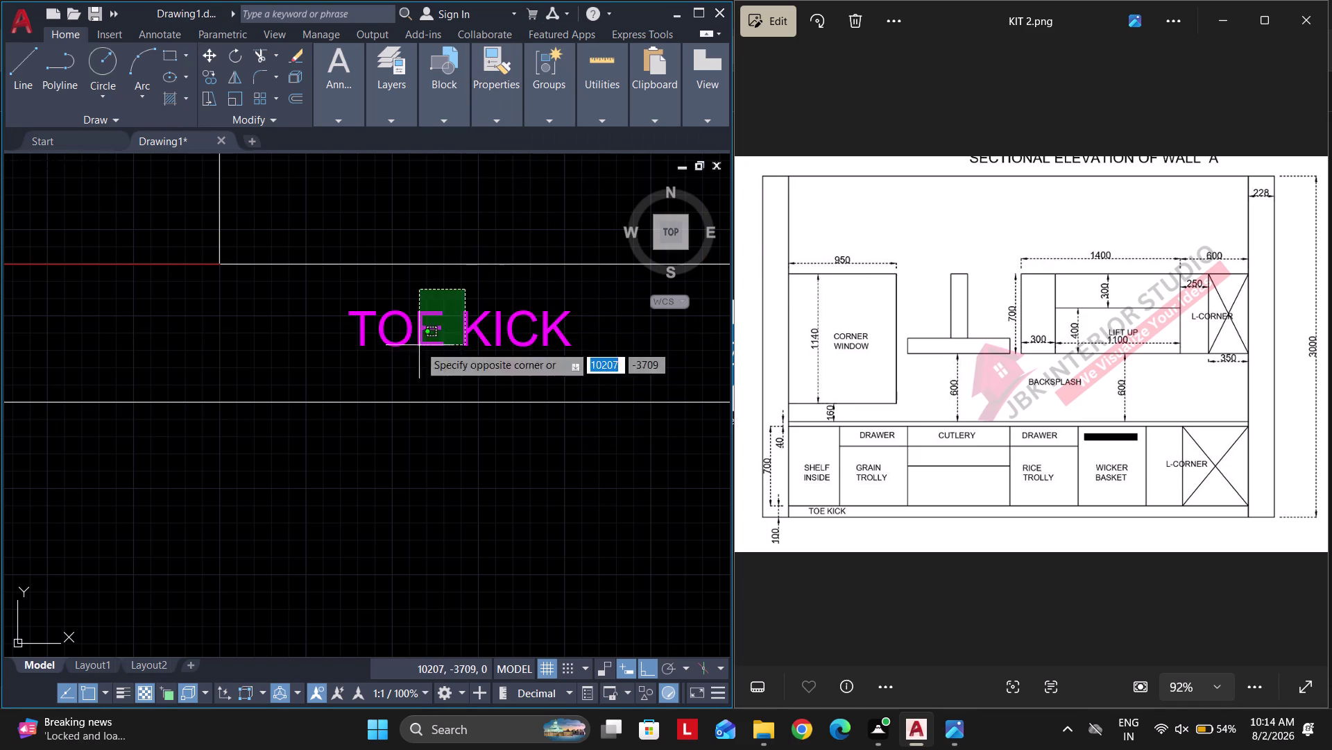
Select Similar on TOE KICK and set all selected text labels to magenta.
click(419, 345)
right_click(429, 286)
click(512, 552)
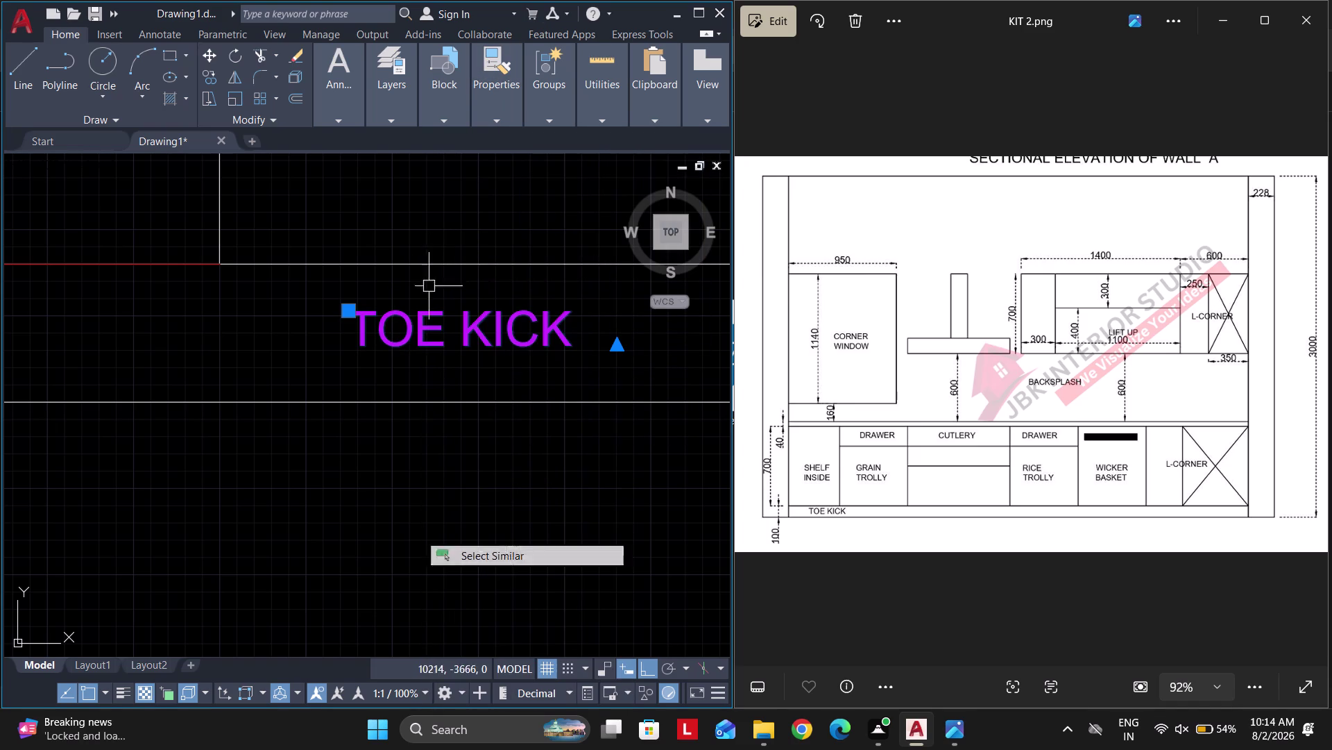
click(495, 101)
click(561, 139)
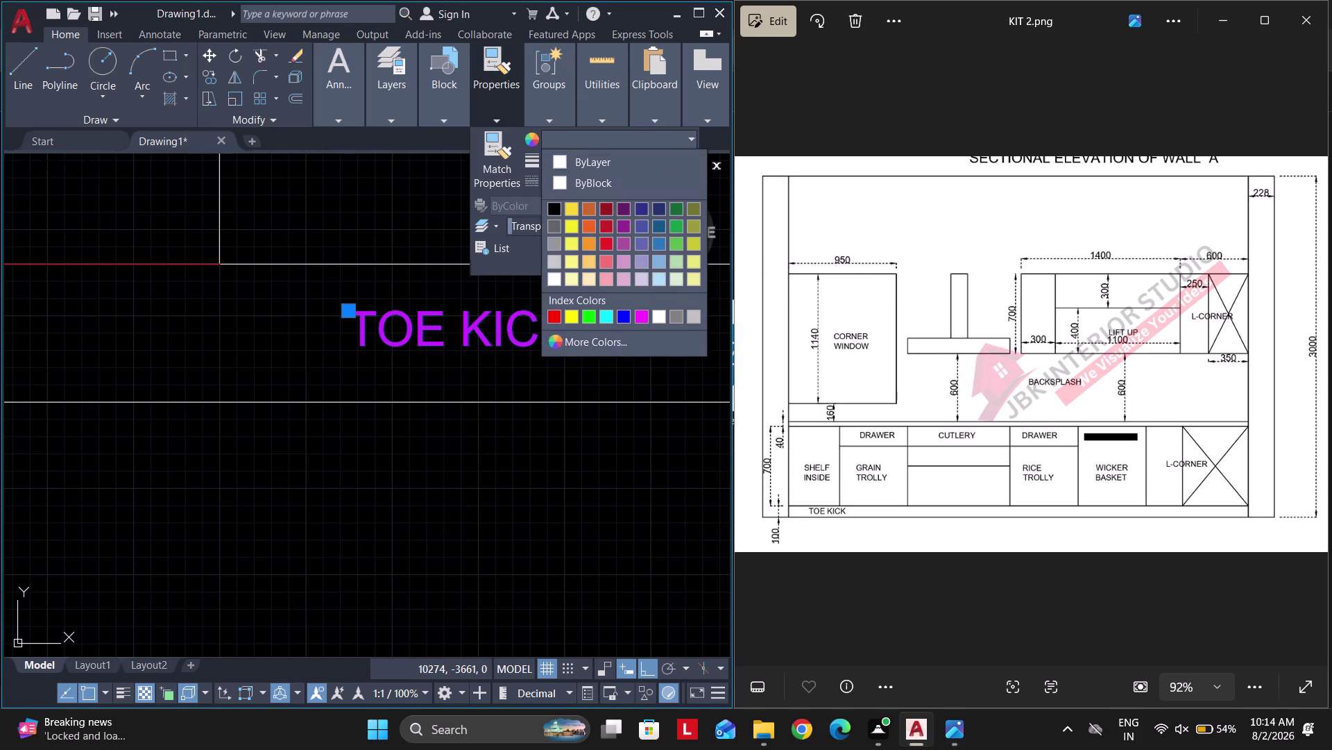
click(642, 317)
key(Escape)
key(Escape)
Clear the selection and pan across the elevation to check the magenta labels.
scroll(down, 3)
scroll(down, 3)
middle_drag(367, 338, 220, 408)
middle_drag(306, 379, 268, 418)
key(Escape)
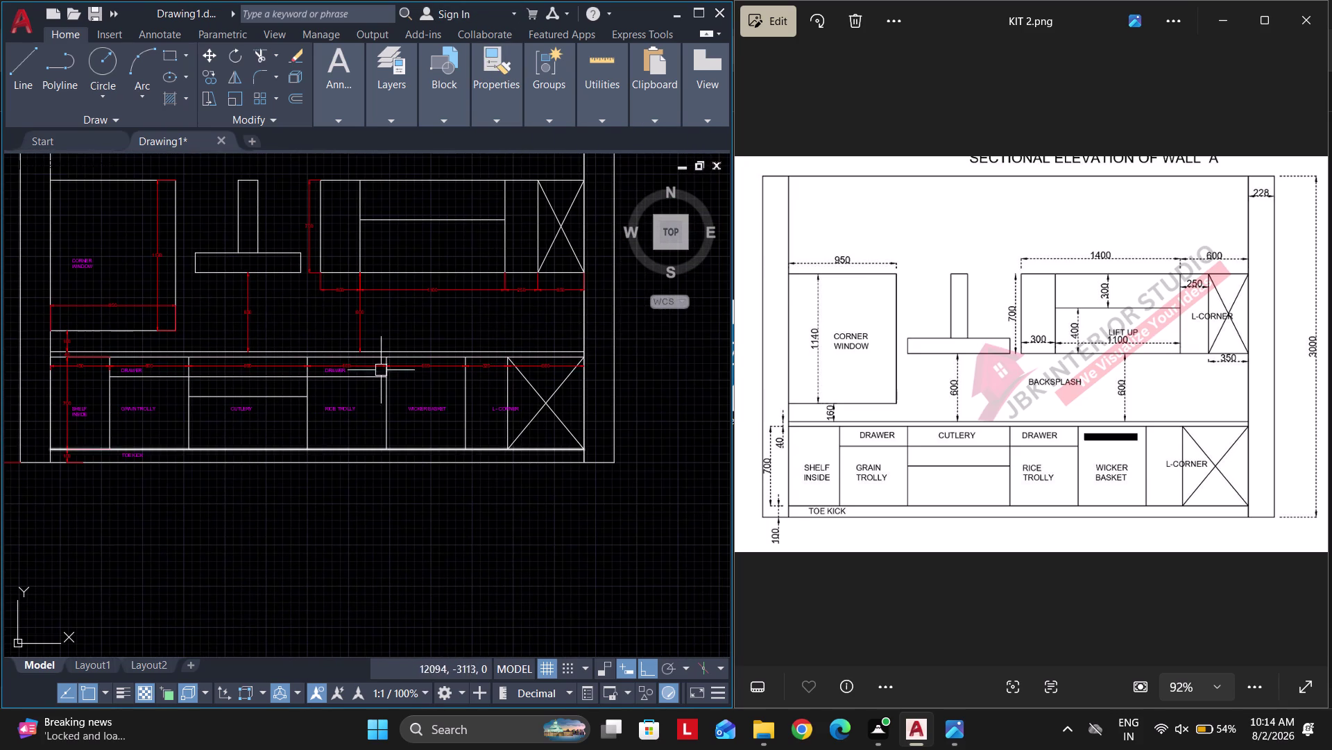
key(Escape)
middle_drag(422, 345, 377, 442)
key(Escape)
key(Escape)
key(Escape)
key(Escape)
key(Escape)
middle_click(380, 438)
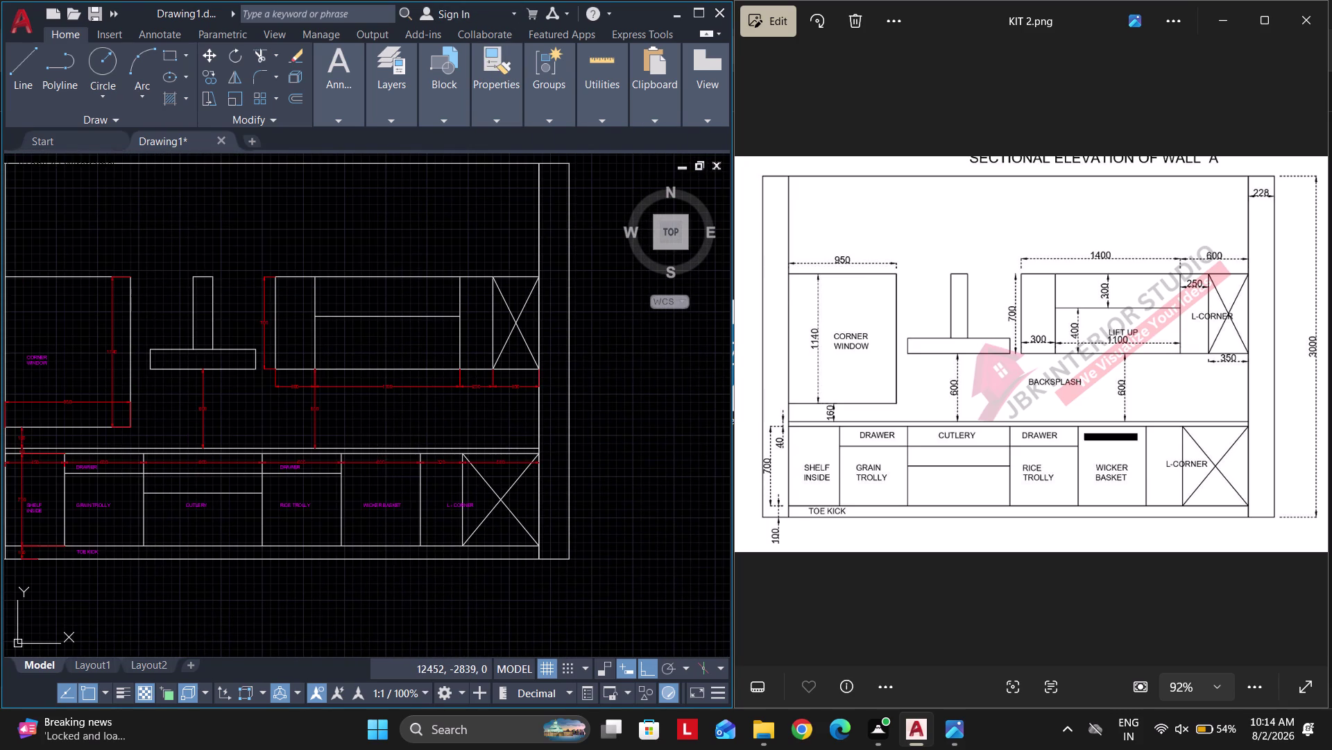
key(Escape)
key(Escape)
key(Escape)
key(Escape)
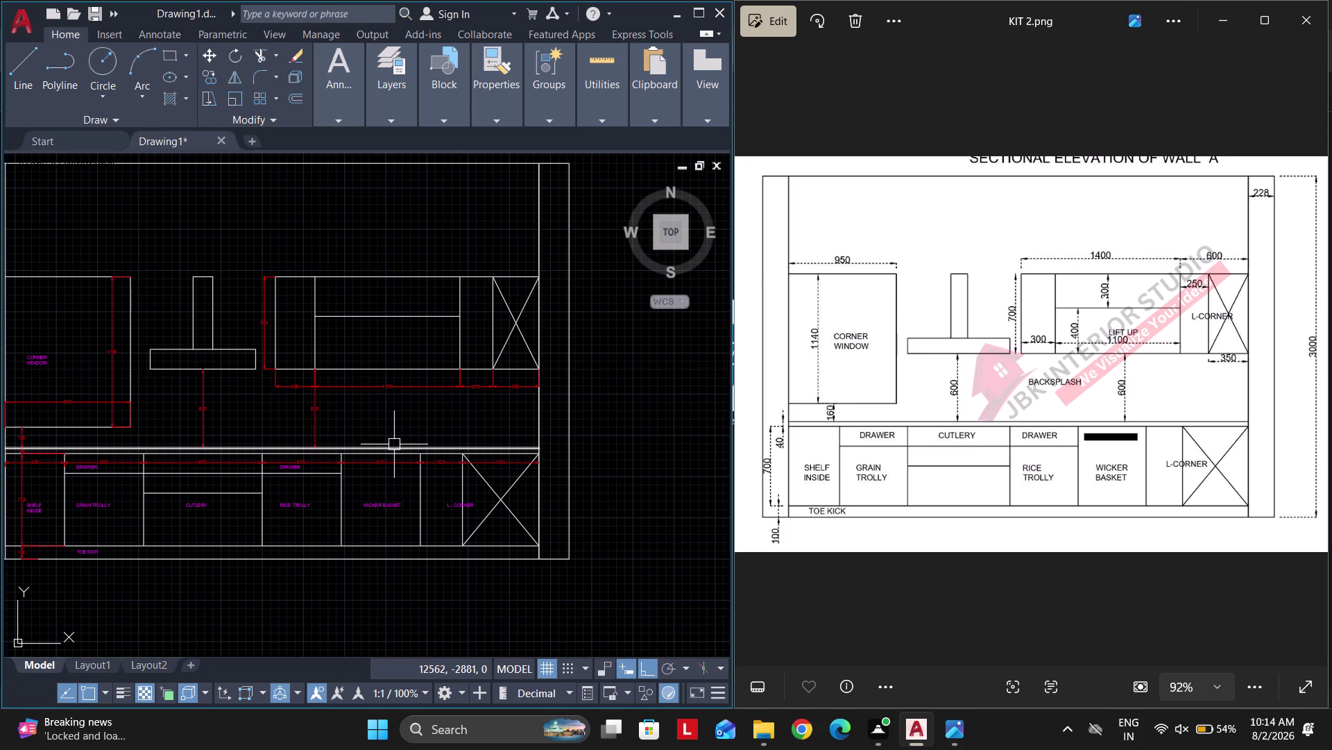
scroll(down, 3)
key(Escape)
key(Escape)
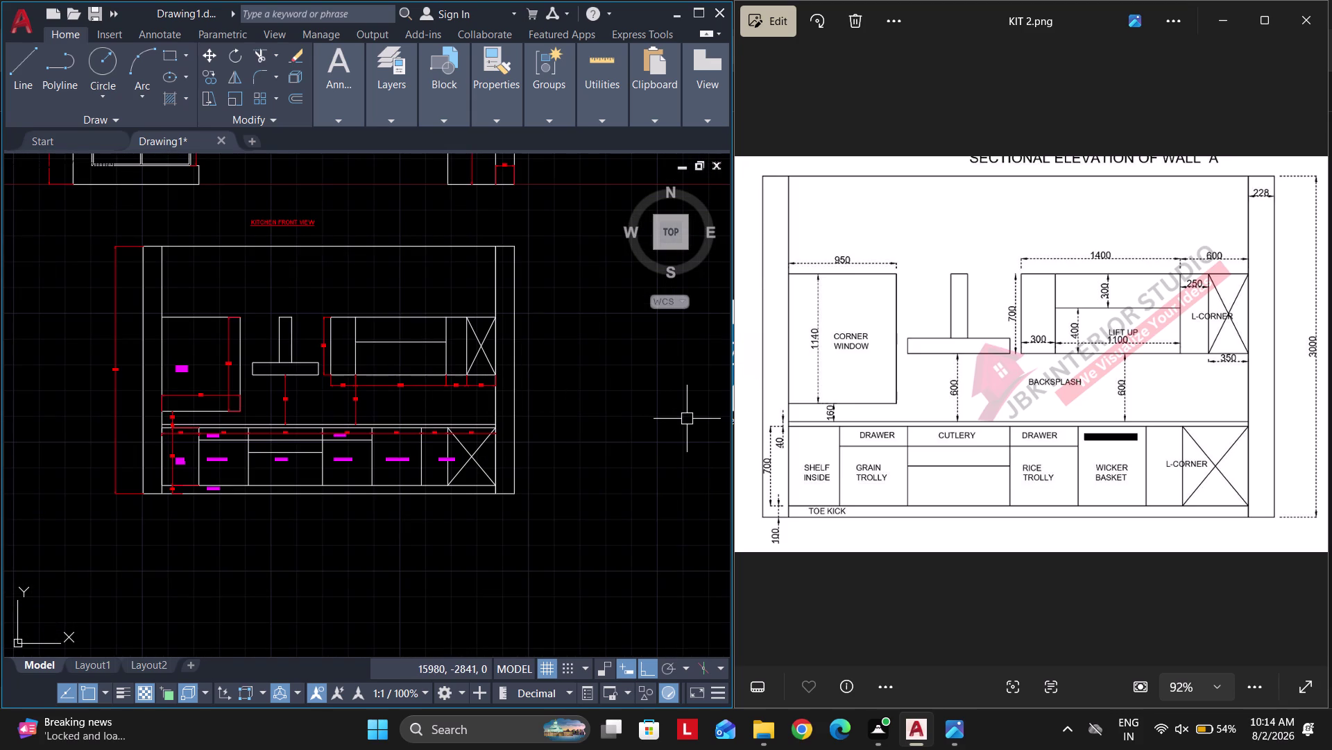
scroll(up, 3)
scroll(down, 3)
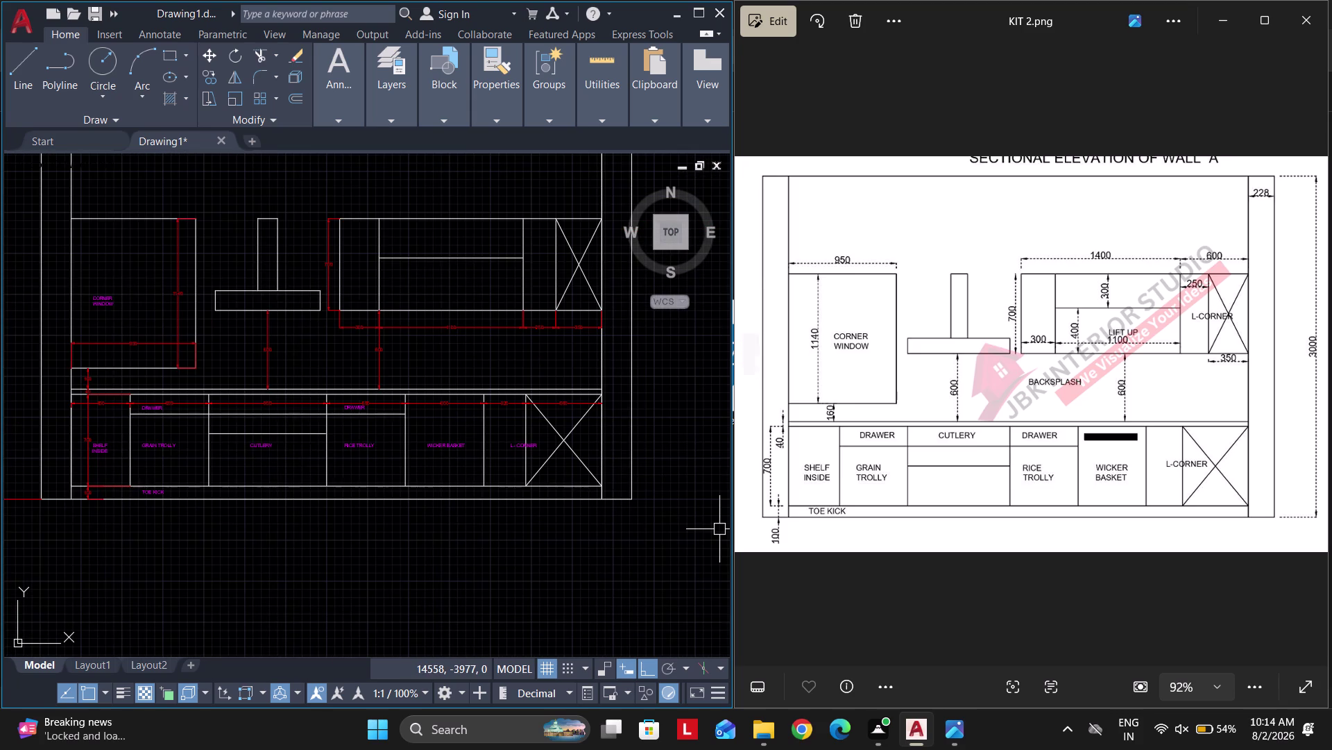